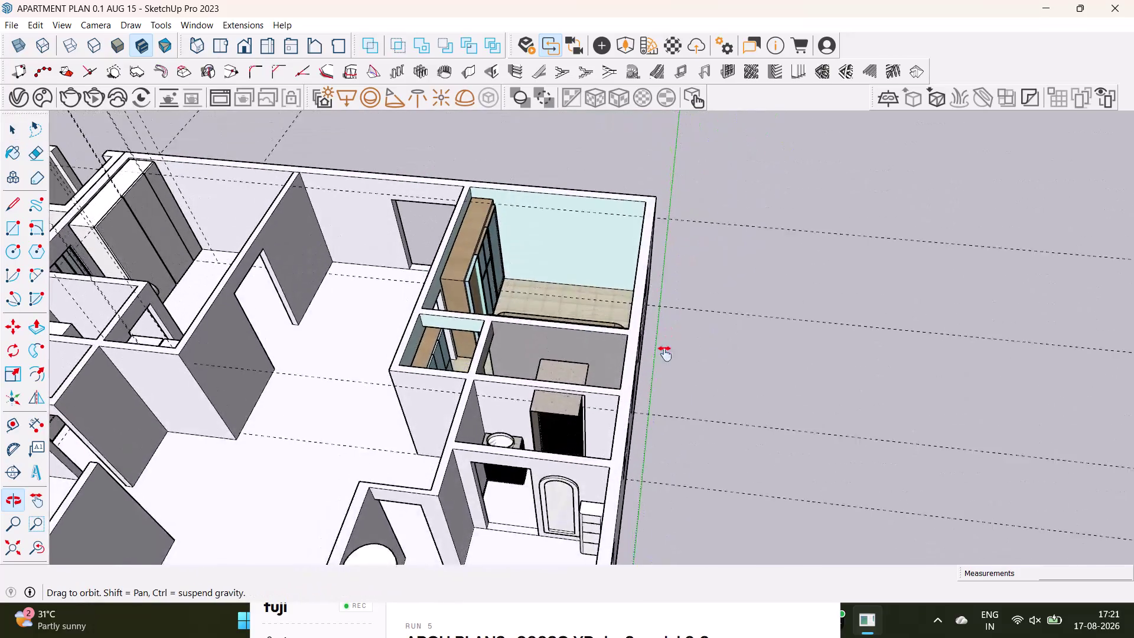
Frame the bedroom's bed and wardrobe from above and start a V-Ray render.
middle_drag(642, 385, 552, 539)
scroll(up, 3)
middle_drag(594, 384, 416, 350)
middle_drag(436, 323, 449, 318)
middle_drag(433, 315, 281, 303)
middle_drag(398, 232, 492, 308)
middle_drag(522, 311, 472, 317)
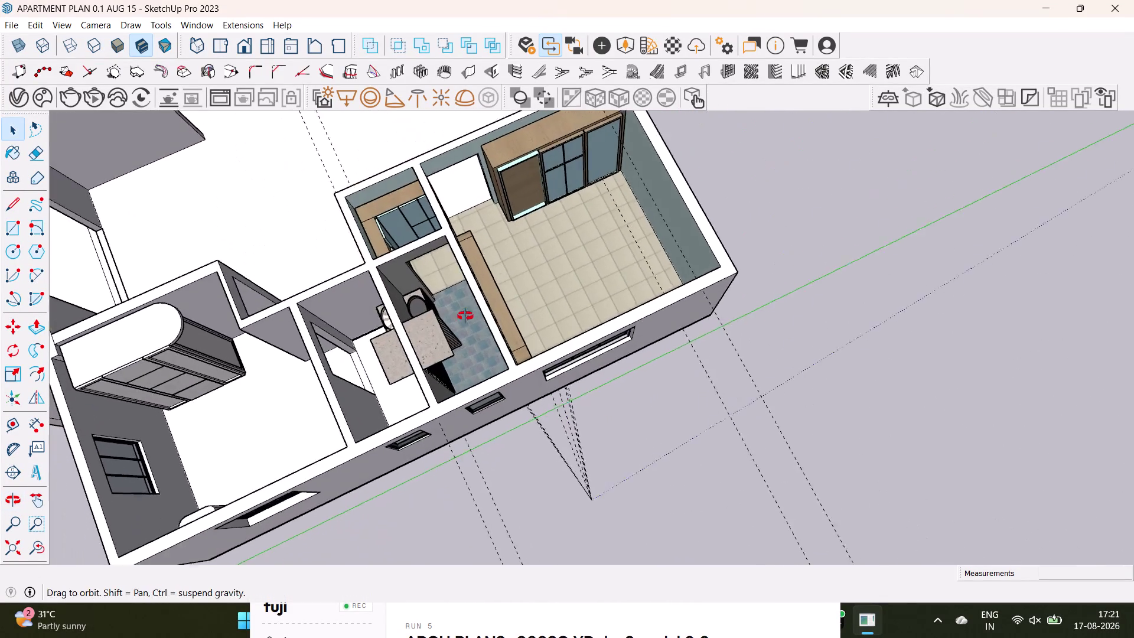
middle_drag(472, 317, 396, 315)
scroll(up, 3)
middle_drag(581, 236, 389, 166)
middle_drag(634, 265, 506, 315)
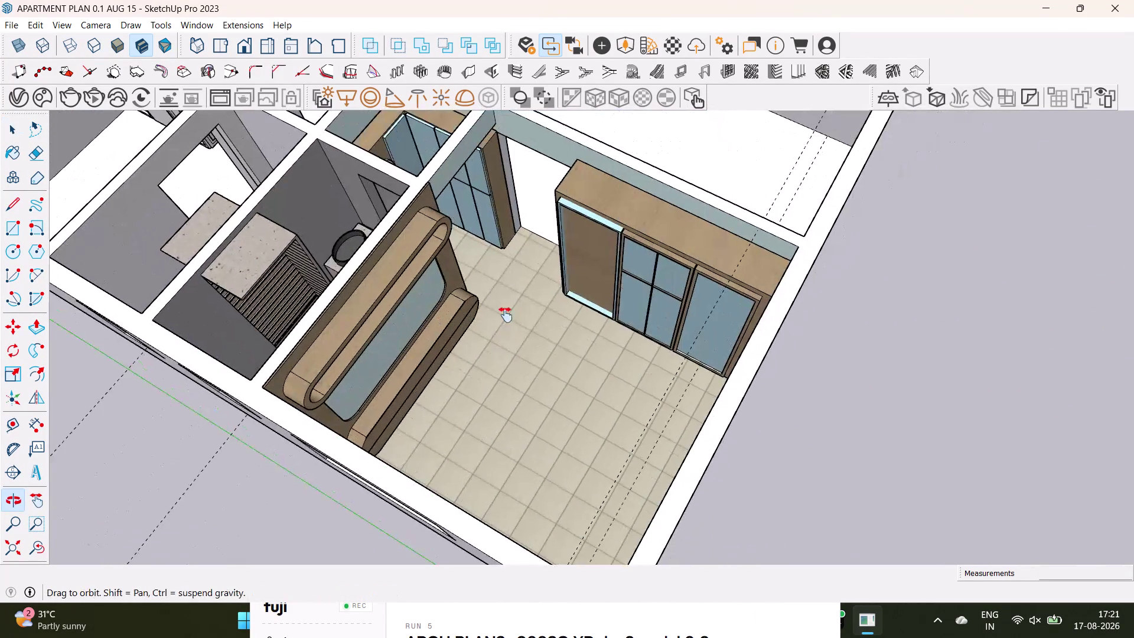
middle_drag(506, 315, 503, 316)
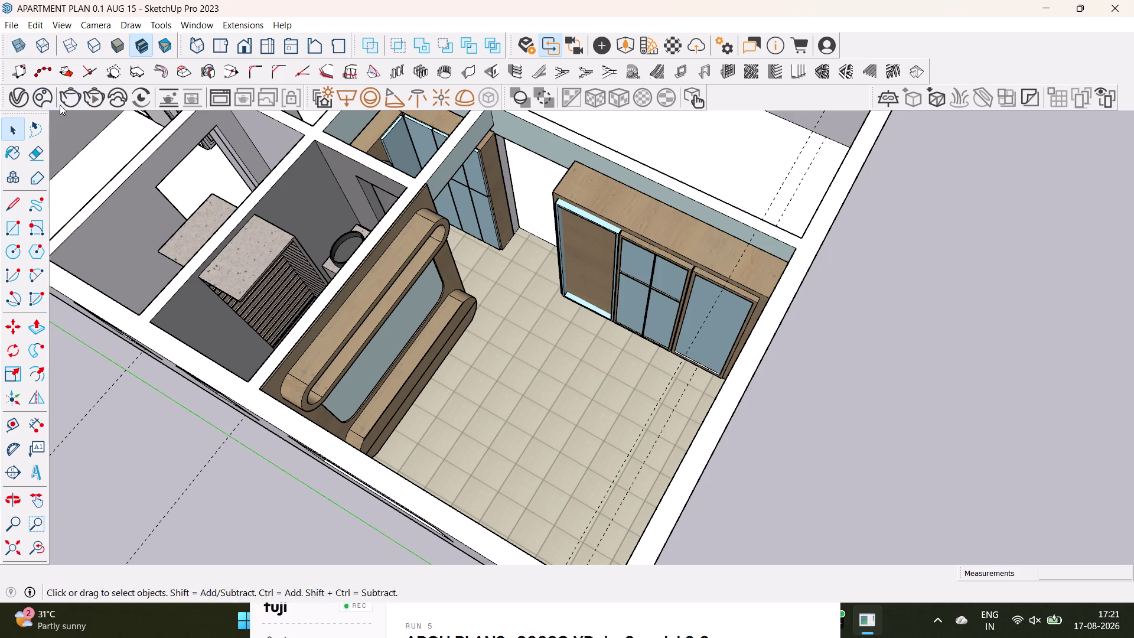
click(97, 103)
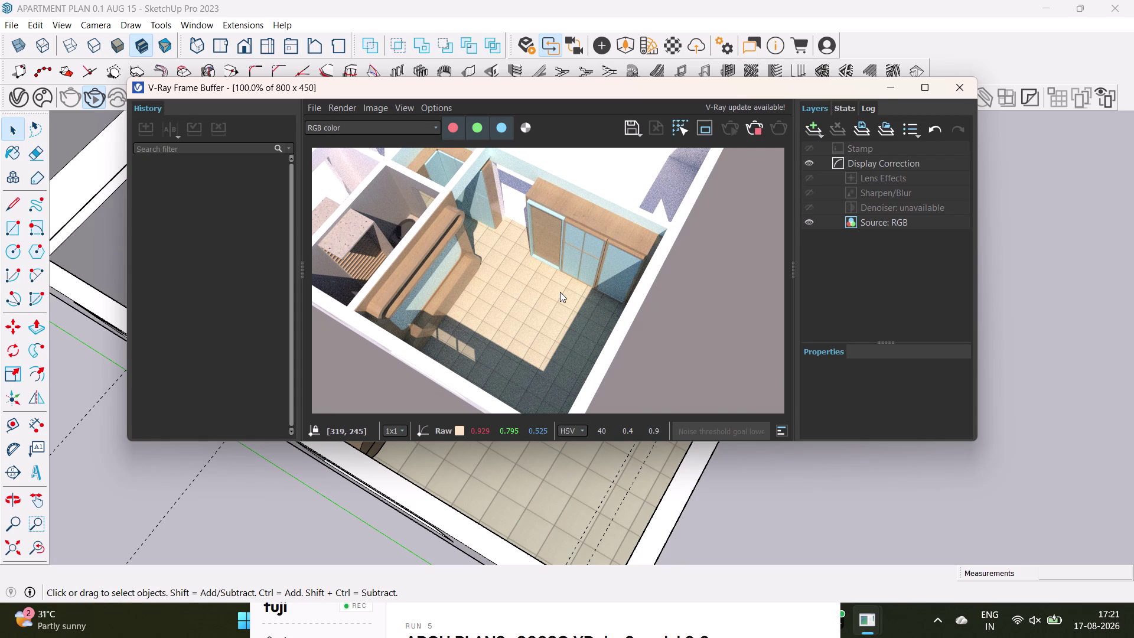
Close the V-Ray Frame Buffer and return to orbiting the model.
click(952, 90)
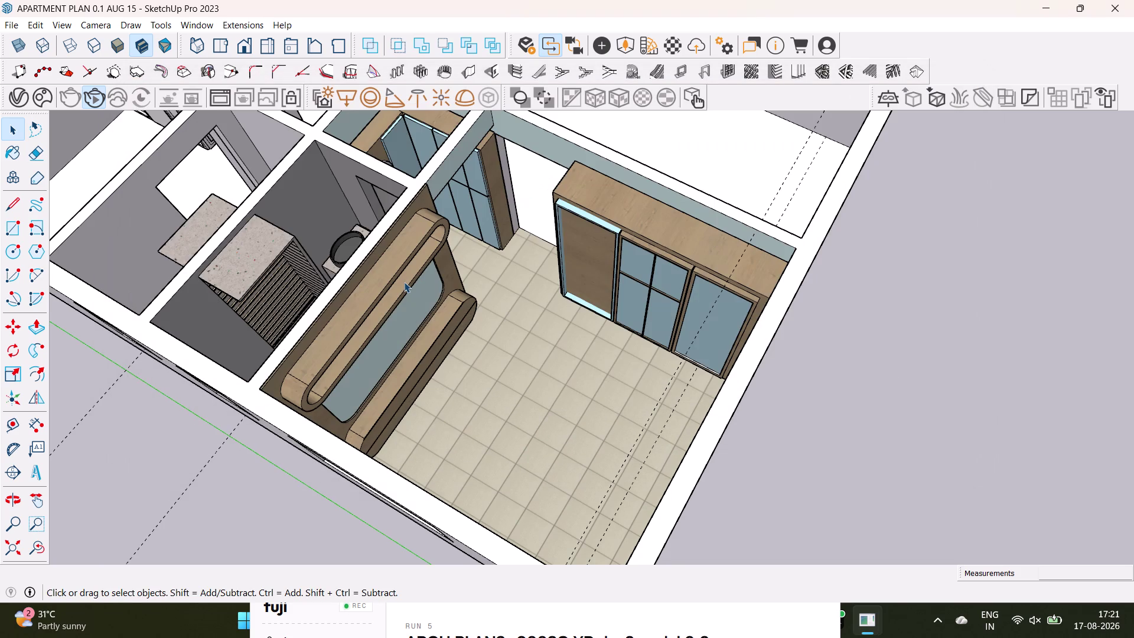
key(space)
click(96, 95)
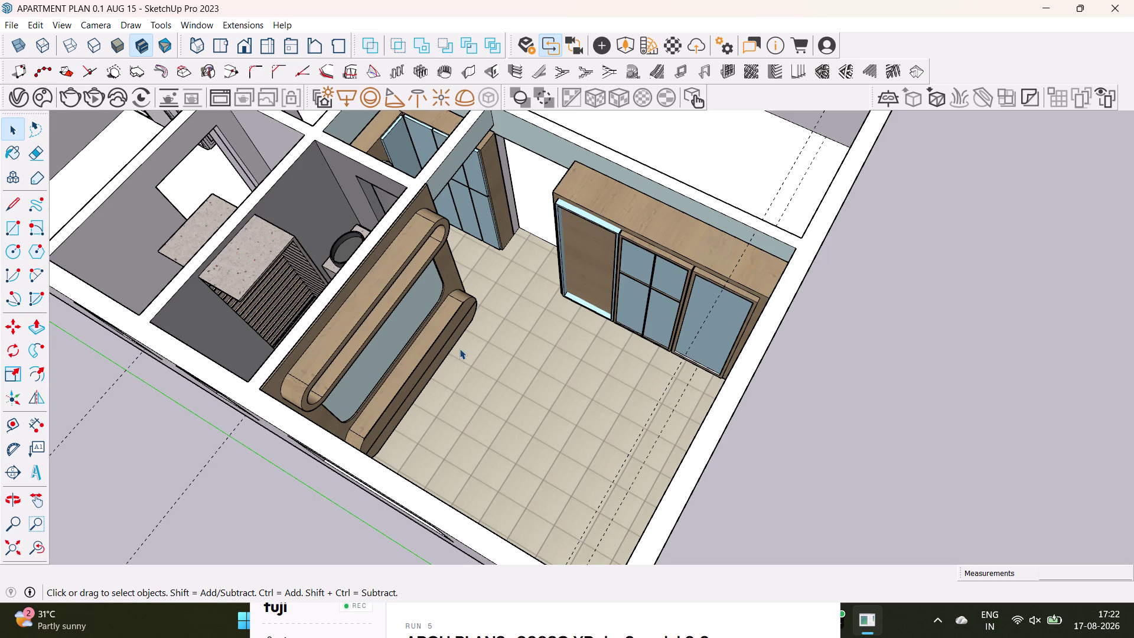
scroll(down, 3)
key(space)
click(953, 379)
Orbit over to the bathroom vanity and its sink counter.
middle_drag(760, 350, 562, 312)
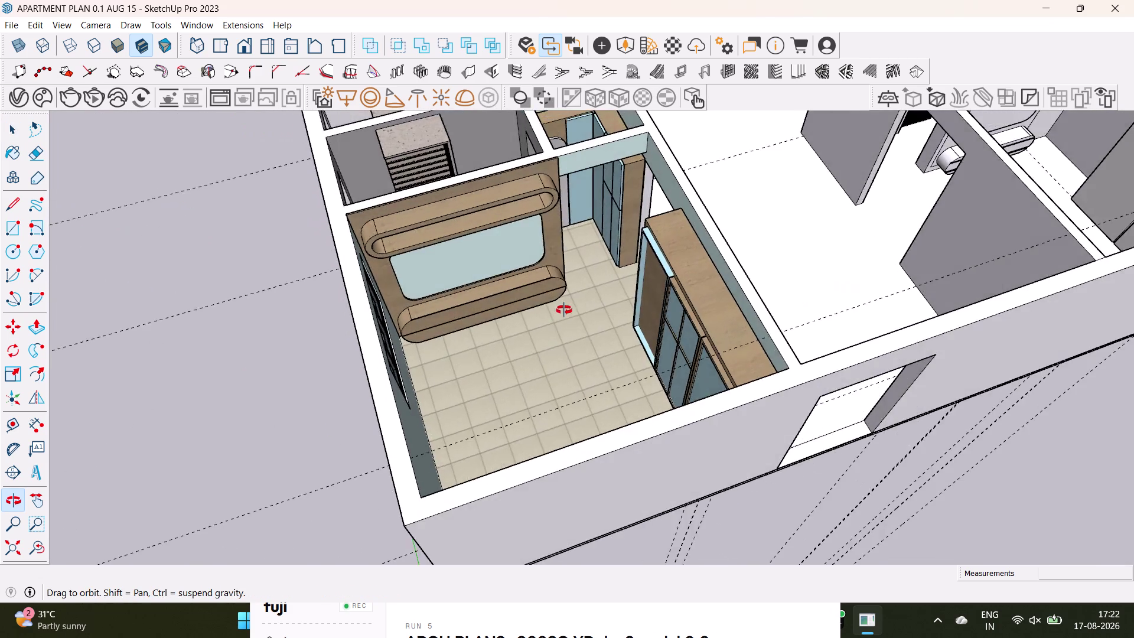
middle_drag(562, 312, 729, 398)
scroll(up, 3)
scroll(down, 3)
scroll(up, 3)
middle_drag(716, 319, 737, 443)
scroll(up, 3)
middle_drag(532, 256, 619, 481)
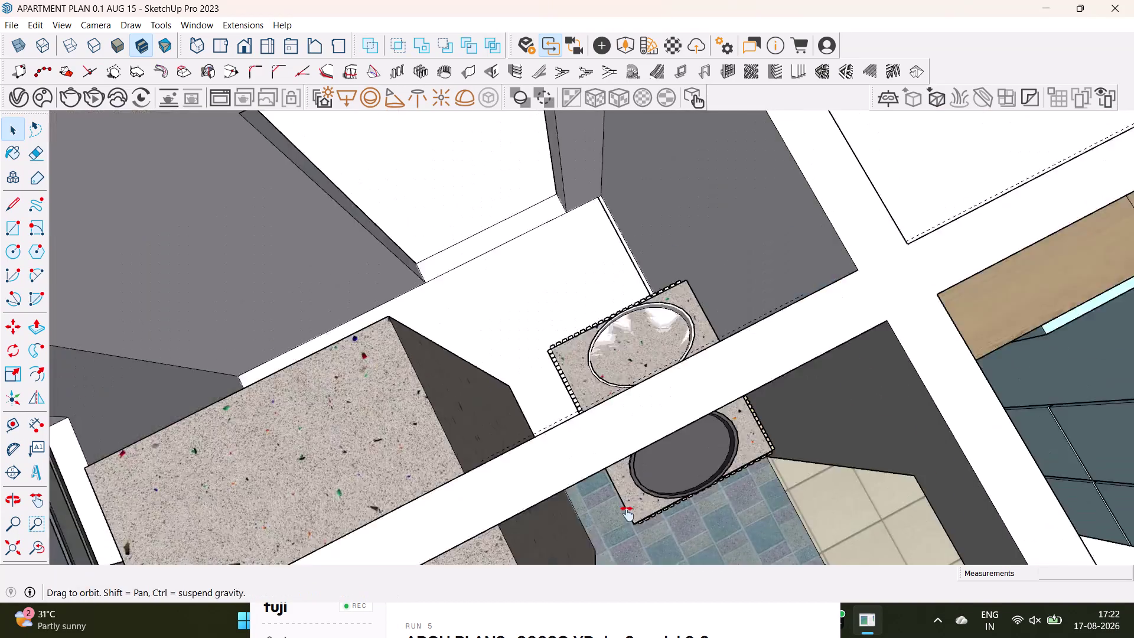
middle_drag(619, 481, 636, 543)
scroll(down, 3)
middle_drag(593, 438, 804, 428)
scroll(up, 3)
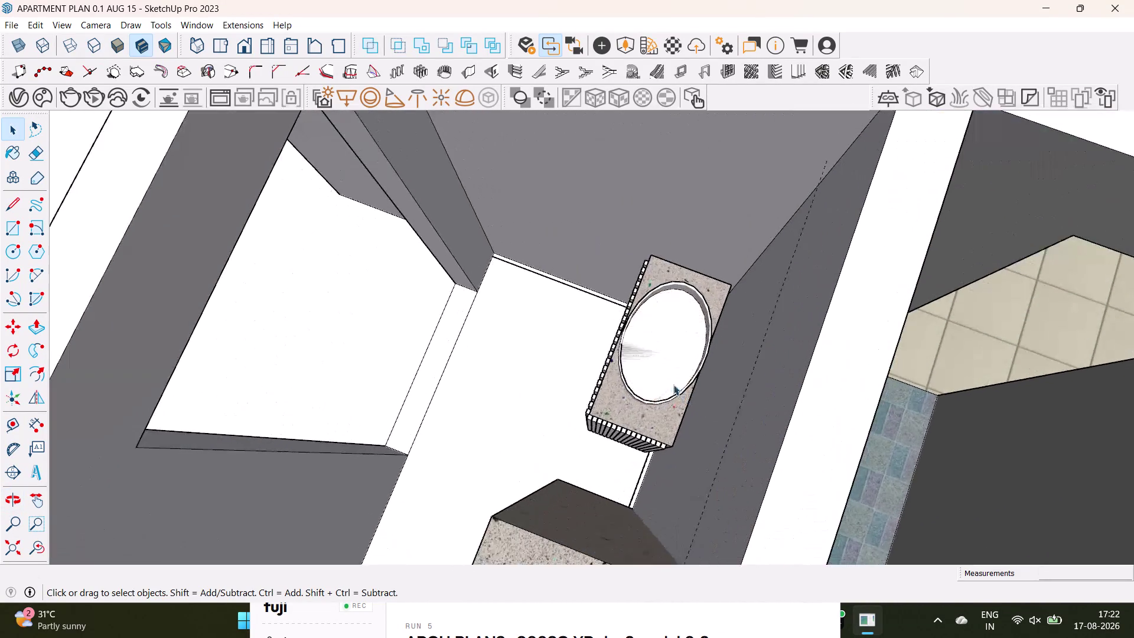
scroll(up, 3)
Inspect the basin's slatted base from above, then open the Materials tray.
middle_drag(662, 378, 918, 291)
scroll(up, 3)
middle_drag(643, 372, 818, 359)
scroll(down, 3)
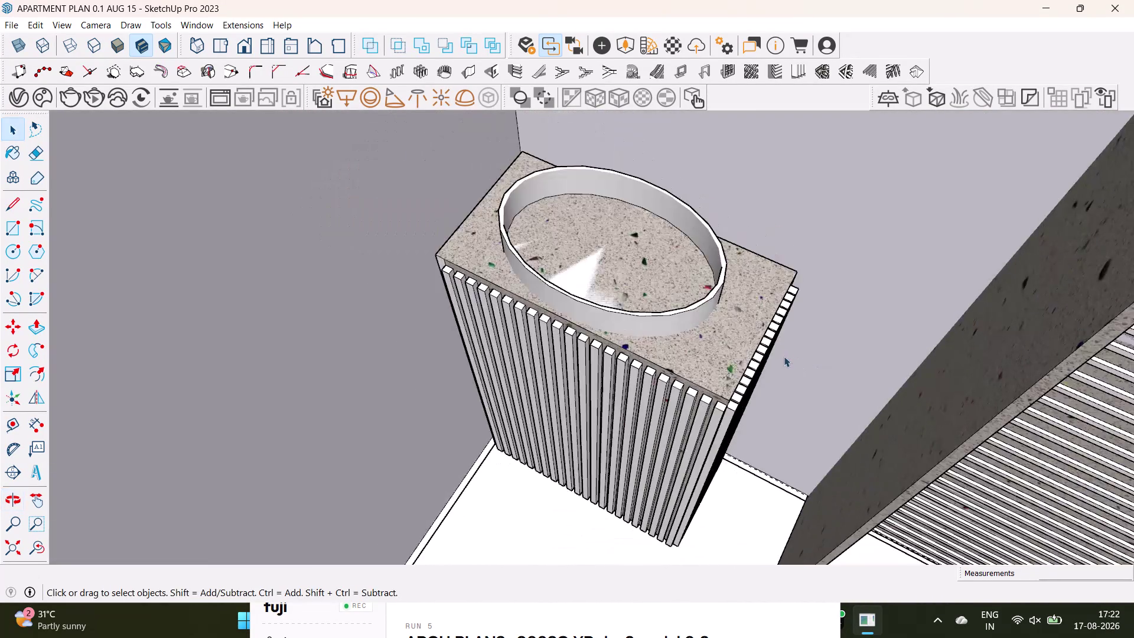
scroll(down, 3)
middle_drag(779, 315, 415, 440)
middle_drag(415, 441, 442, 507)
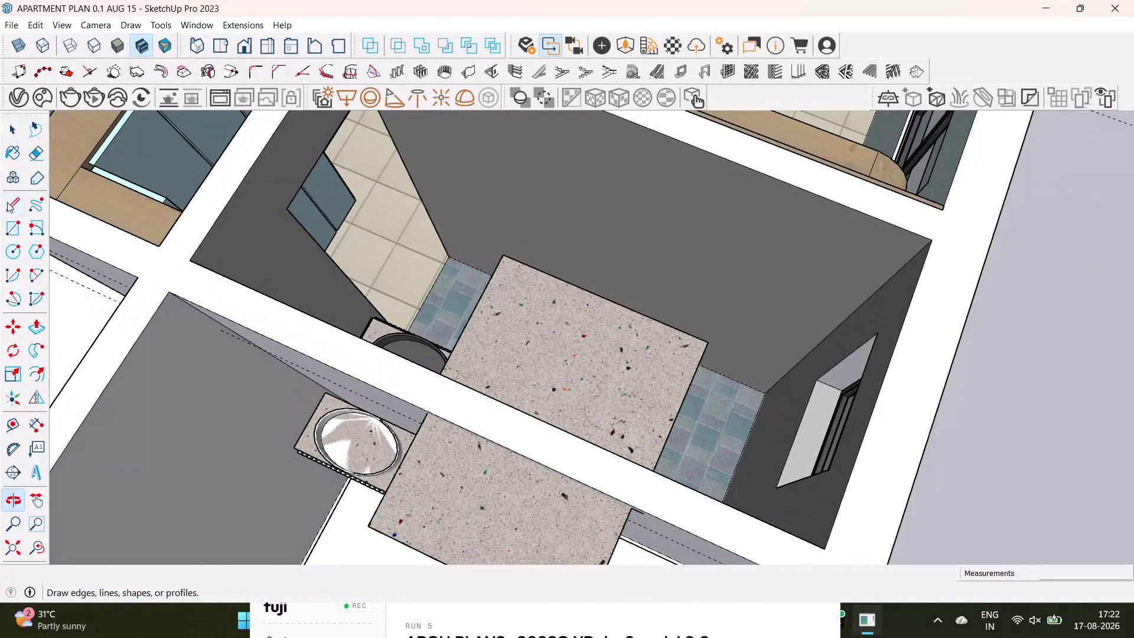
click(8, 150)
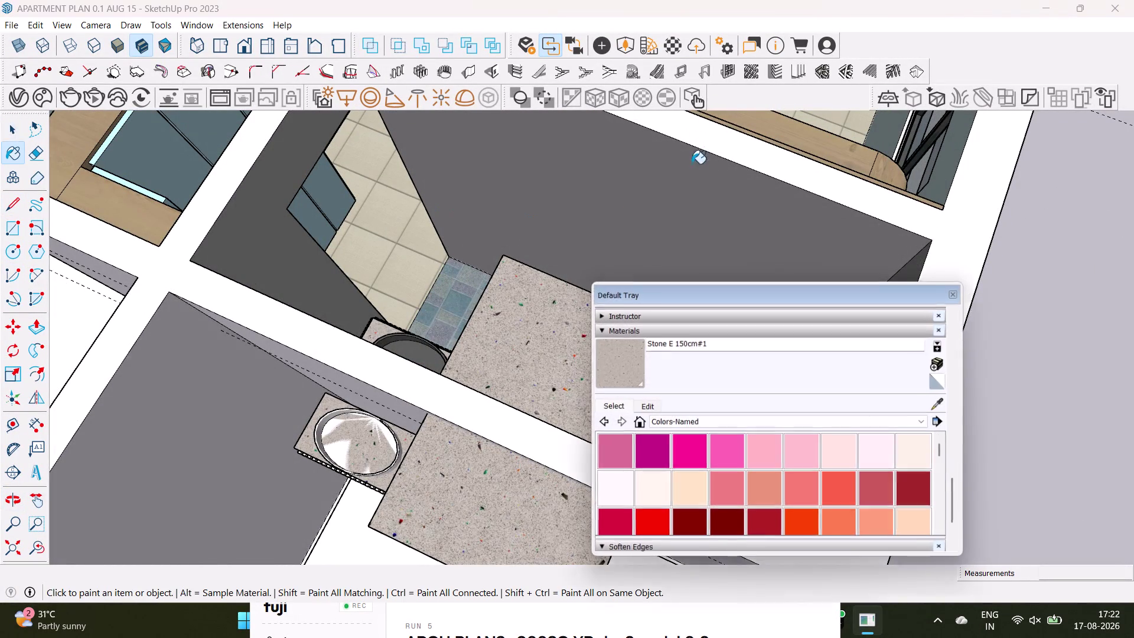
Sample a cabinet-face material with the Eyedropper, then move toward the slats.
click(938, 403)
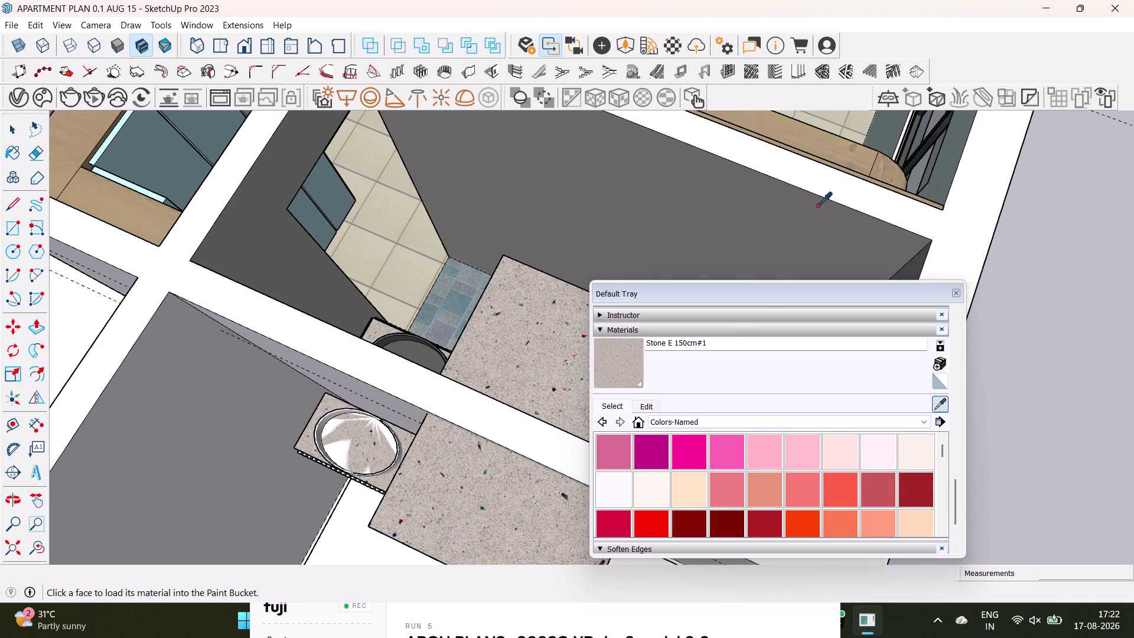
middle_drag(817, 205, 671, 302)
scroll(up, 3)
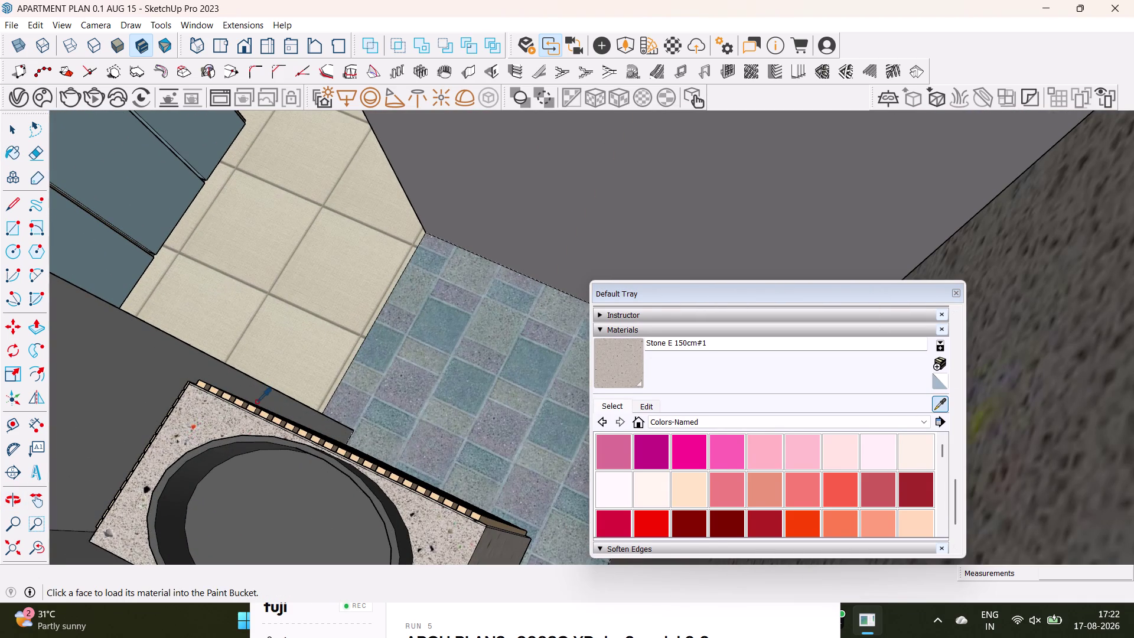
click(265, 411)
middle_drag(397, 422, 138, 444)
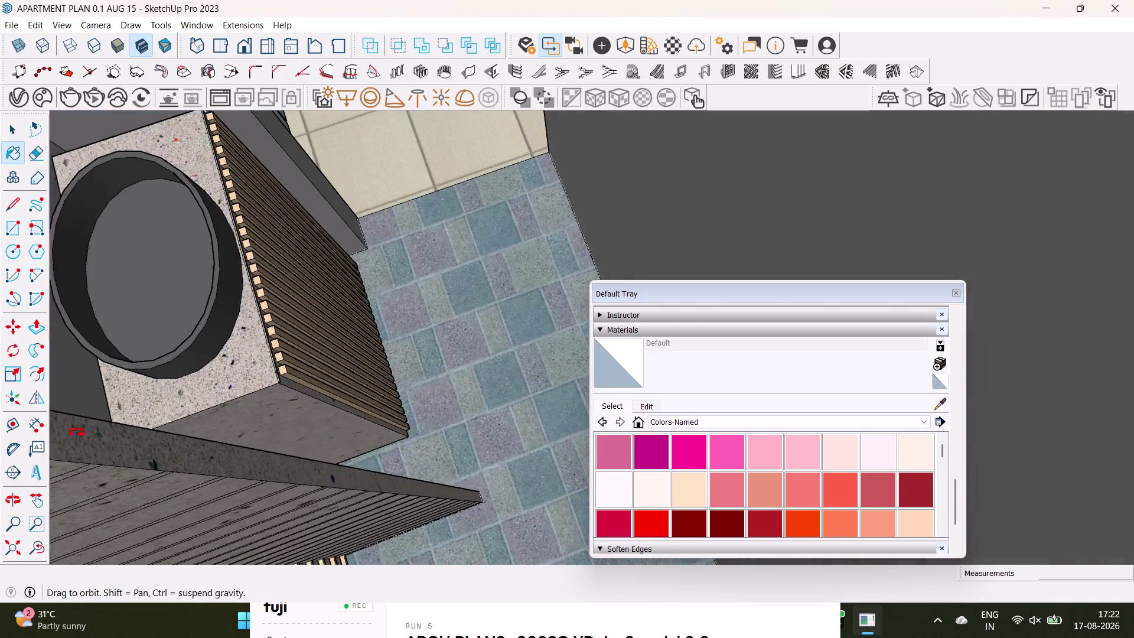
middle_drag(138, 444, 55, 428)
scroll(up, 3)
key(space)
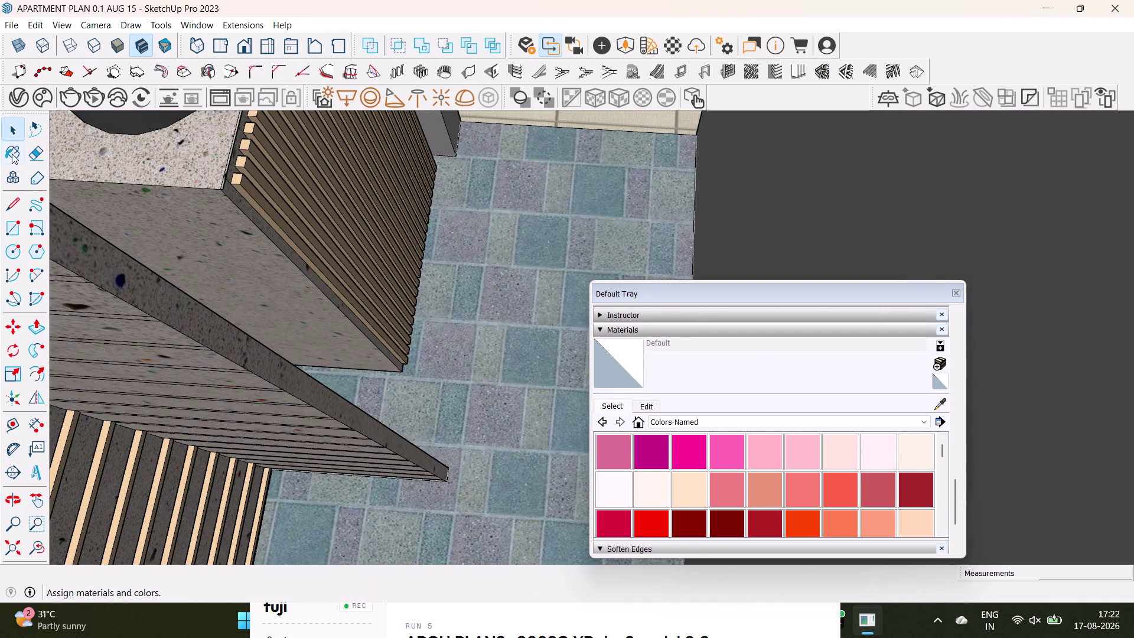
click(12, 154)
Load the 0035_Tan material by sampling a slat.
click(937, 406)
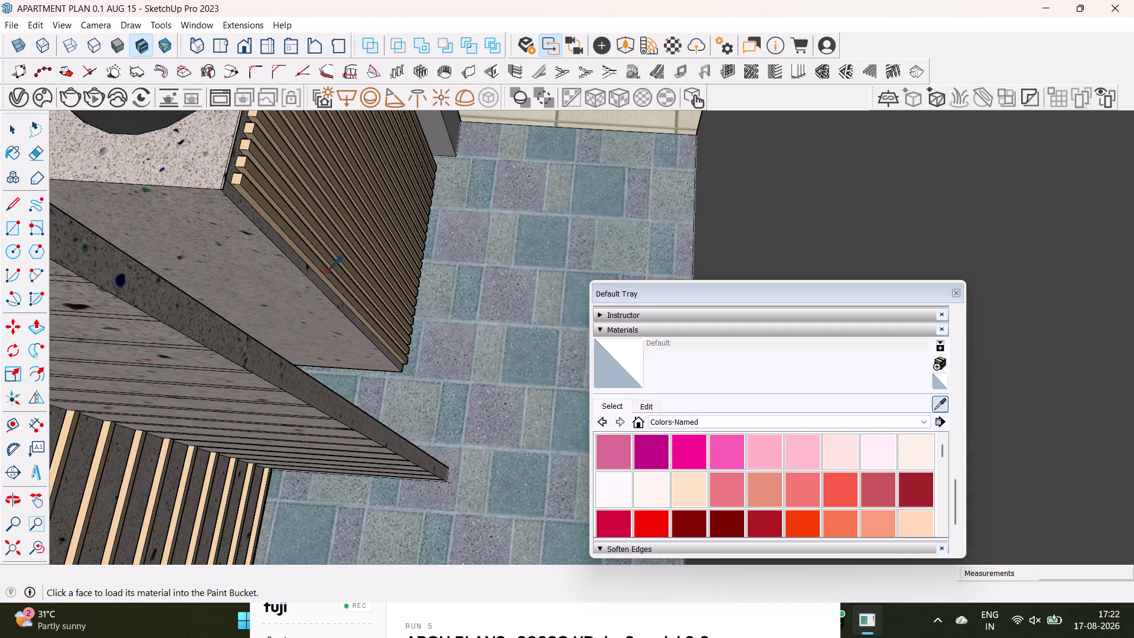
click(327, 270)
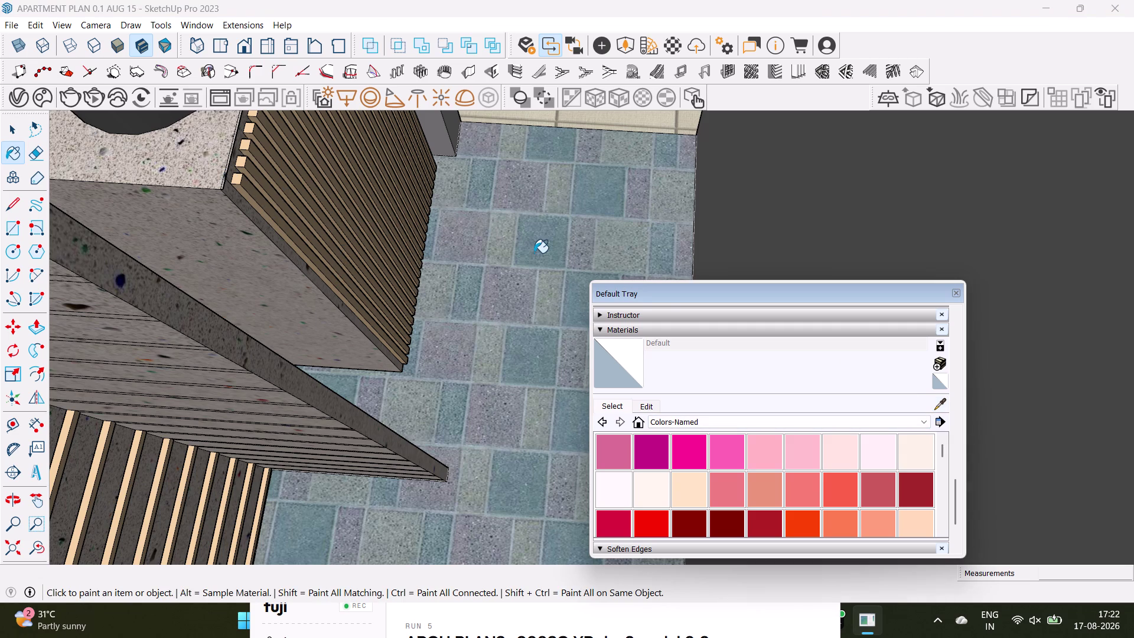
click(936, 403)
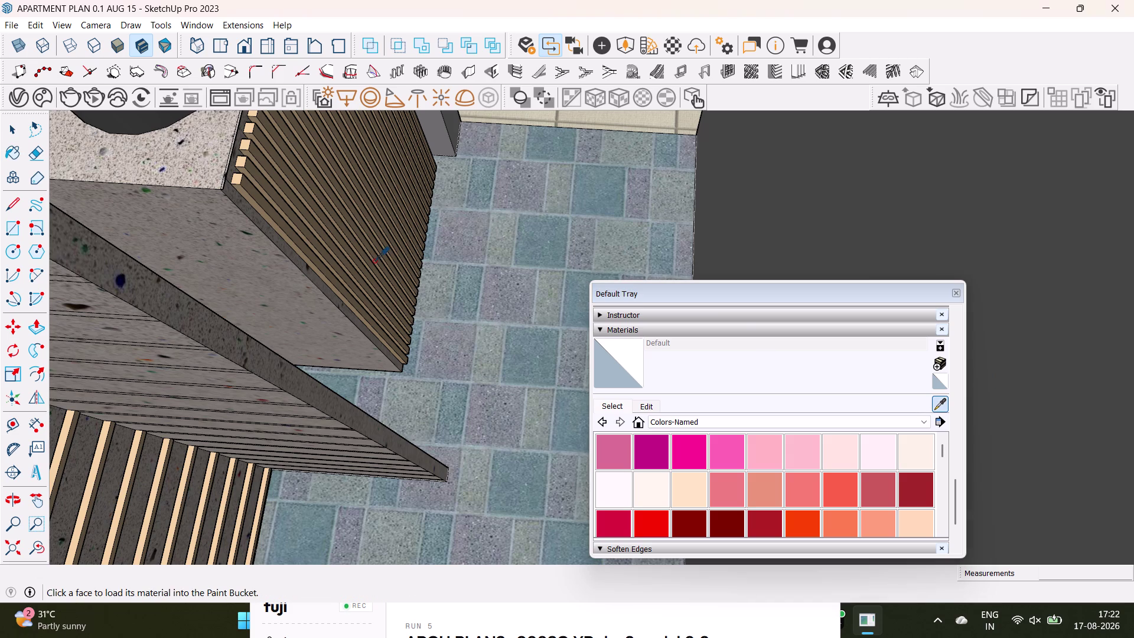
click(374, 261)
scroll(down, 3)
Orbit up and around the tall slatted bathroom cabinet.
middle_drag(299, 348, 521, 258)
middle_drag(434, 326, 852, 267)
middle_drag(663, 334, 454, 198)
middle_drag(476, 295, 286, 158)
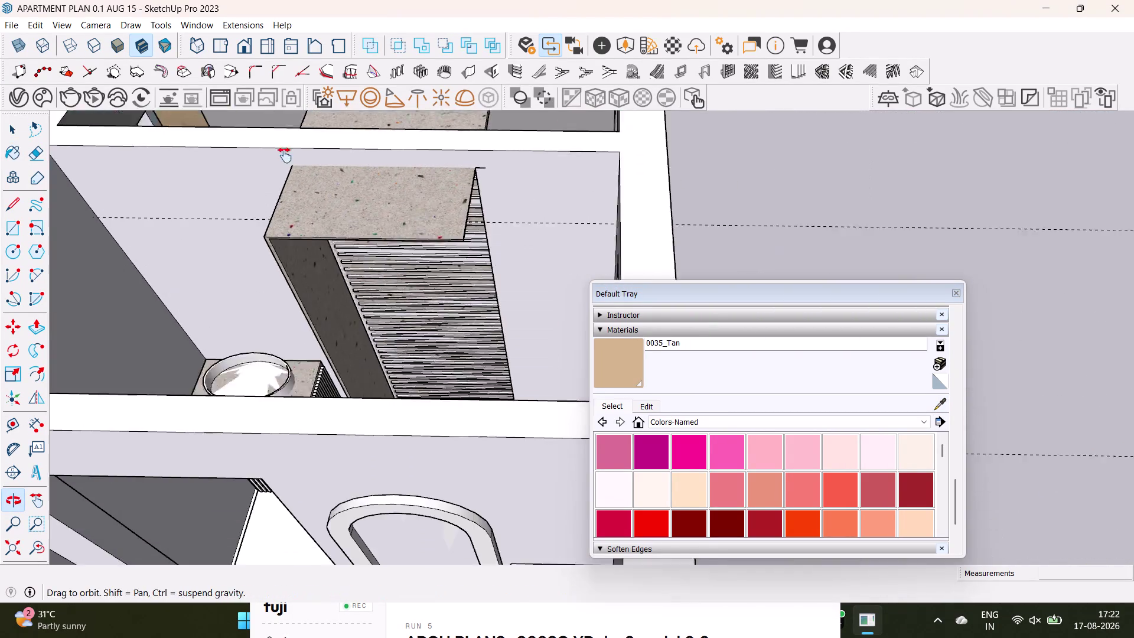
middle_drag(286, 158, 285, 154)
scroll(up, 3)
middle_drag(352, 229, 243, 311)
scroll(up, 3)
middle_drag(318, 305, 186, 274)
scroll(up, 3)
Bring the cabinet's horizontal slats into a face-on view.
middle_drag(243, 264, 235, 349)
middle_drag(255, 368, 198, 159)
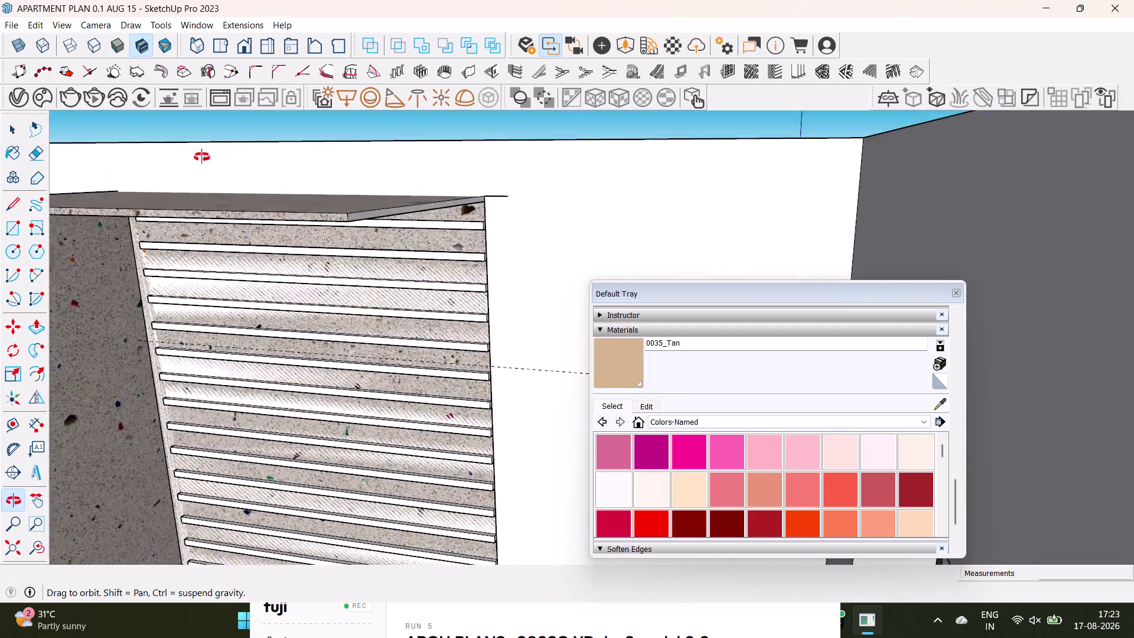
middle_drag(199, 159, 210, 152)
middle_drag(256, 234, 264, 381)
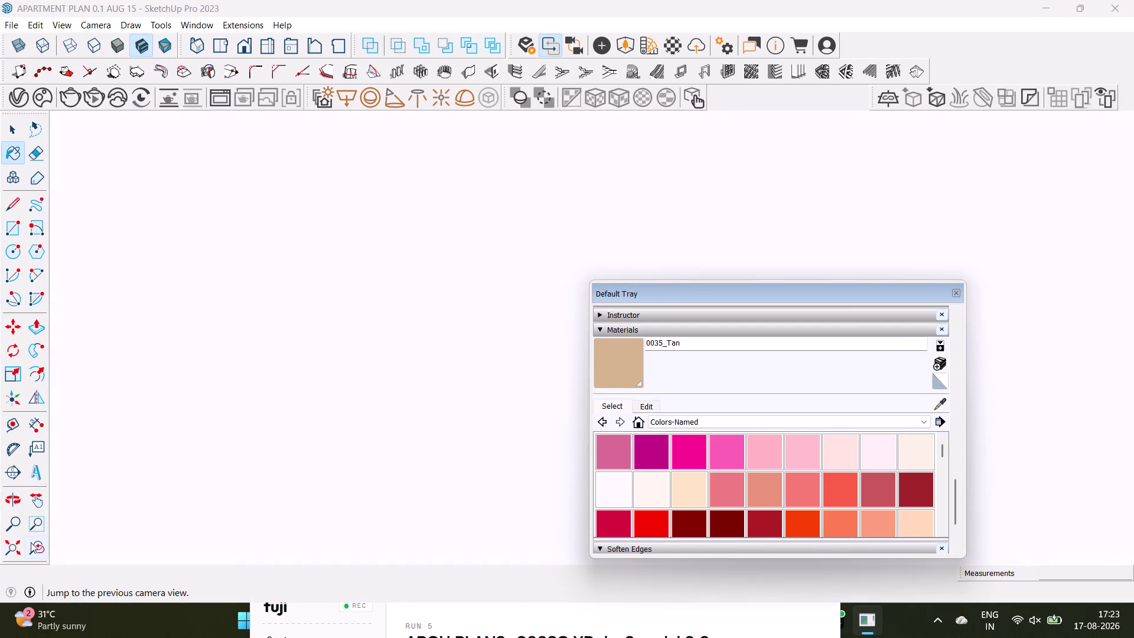
click(31, 542)
scroll(up, 3)
middle_drag(423, 322, 422, 440)
middle_drag(426, 440, 289, 275)
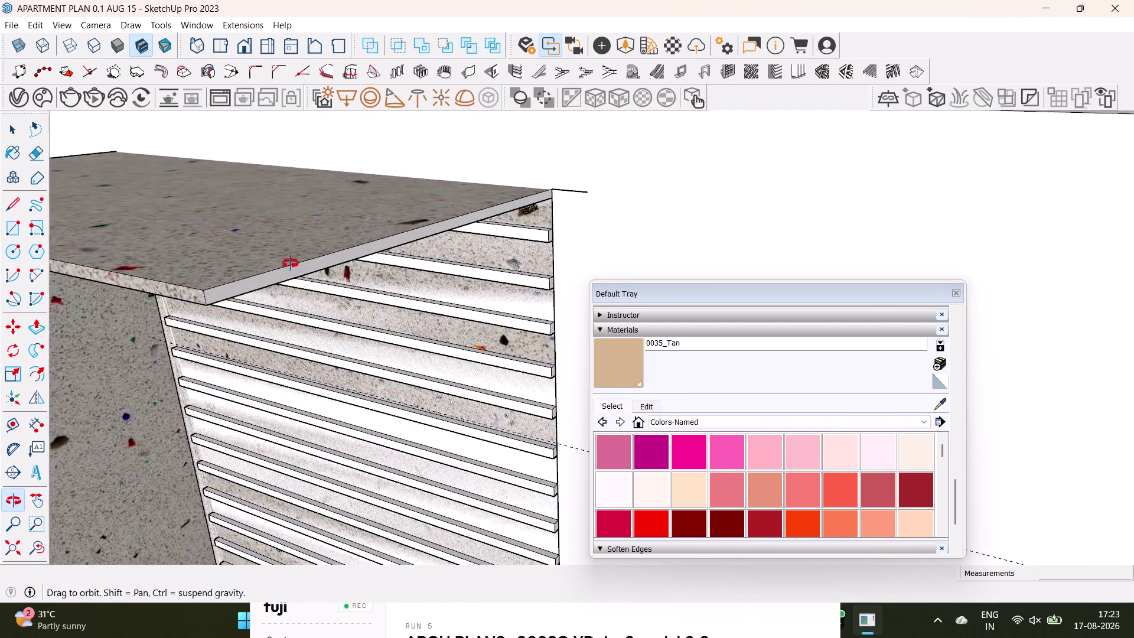
middle_drag(288, 275, 304, 211)
Select all the horizontal slats and paint them 0035_Tan.
key(space)
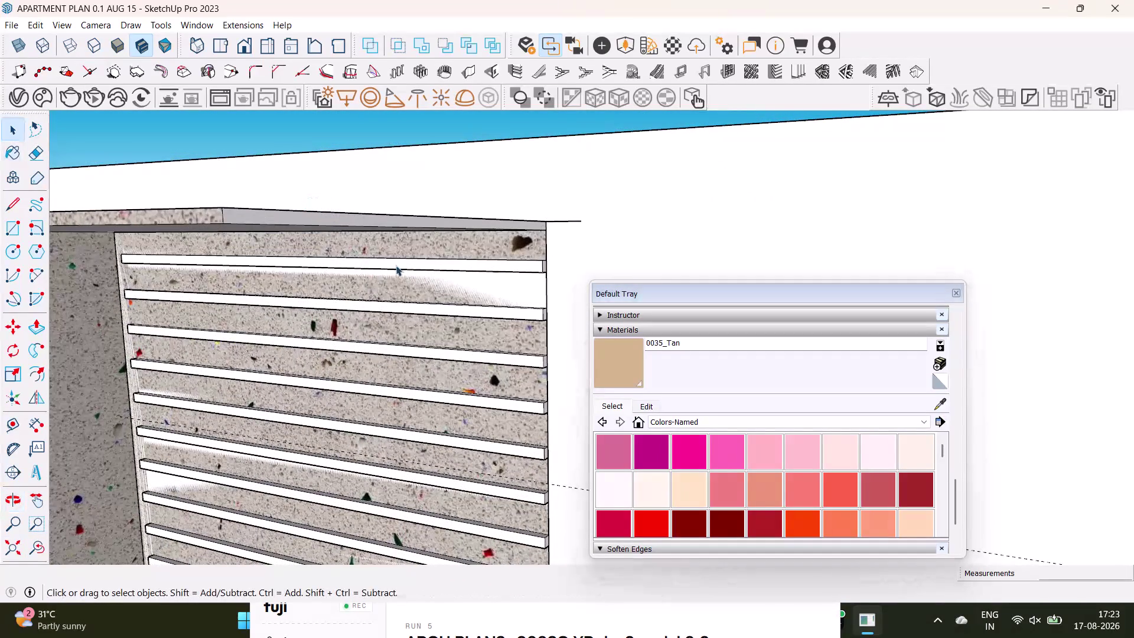
triple_click(396, 264)
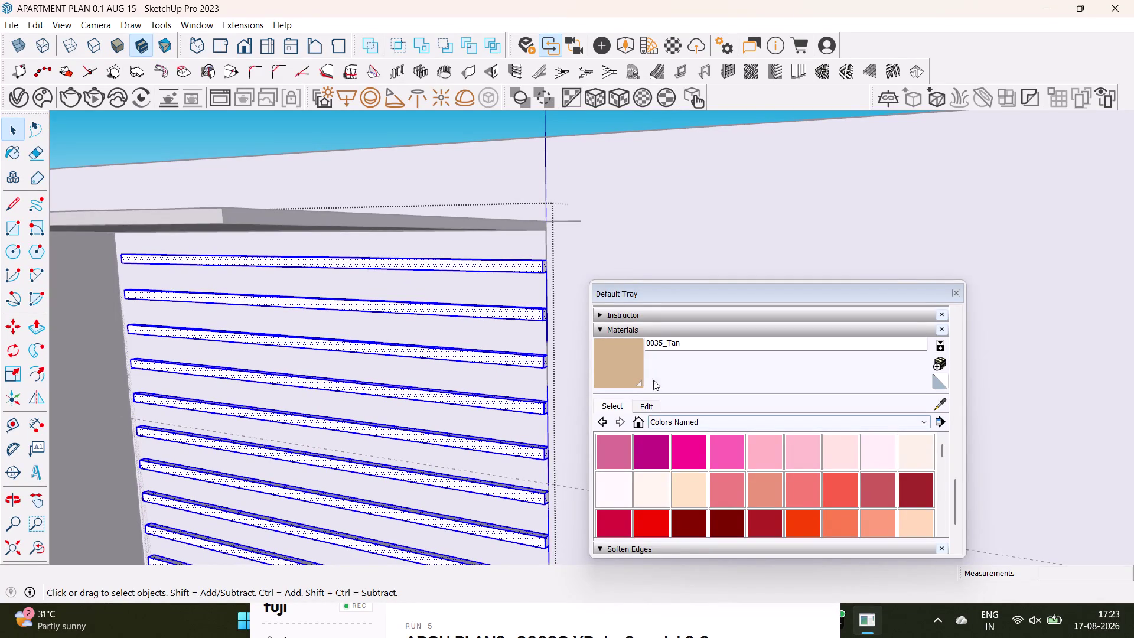
click(639, 371)
click(531, 270)
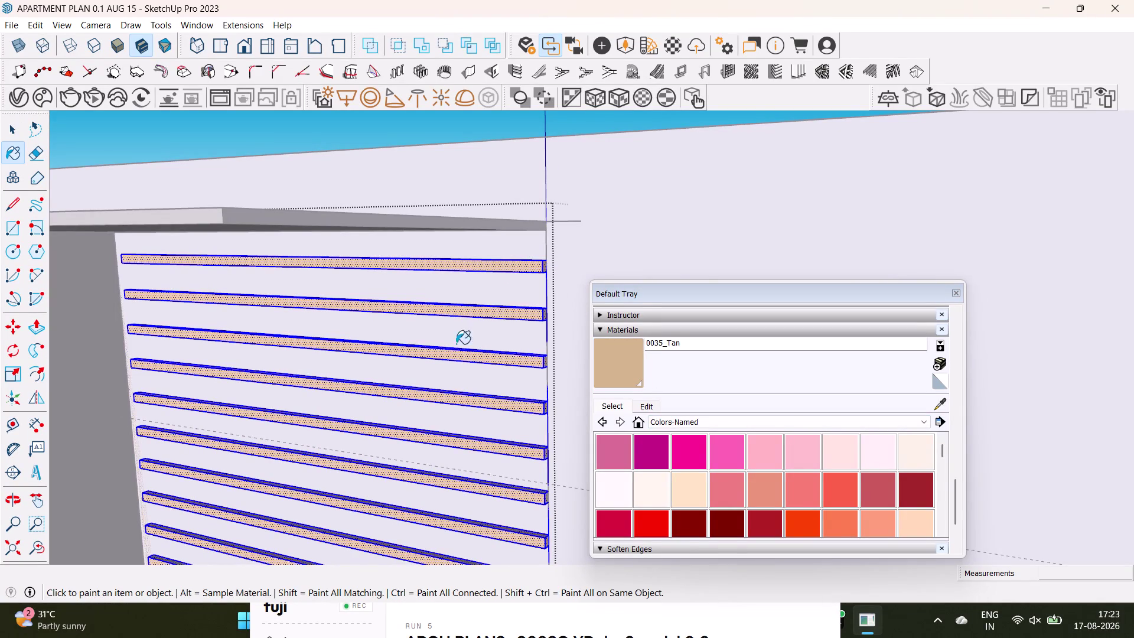
scroll(down, 3)
click(5, 544)
middle_drag(329, 403, 343, 596)
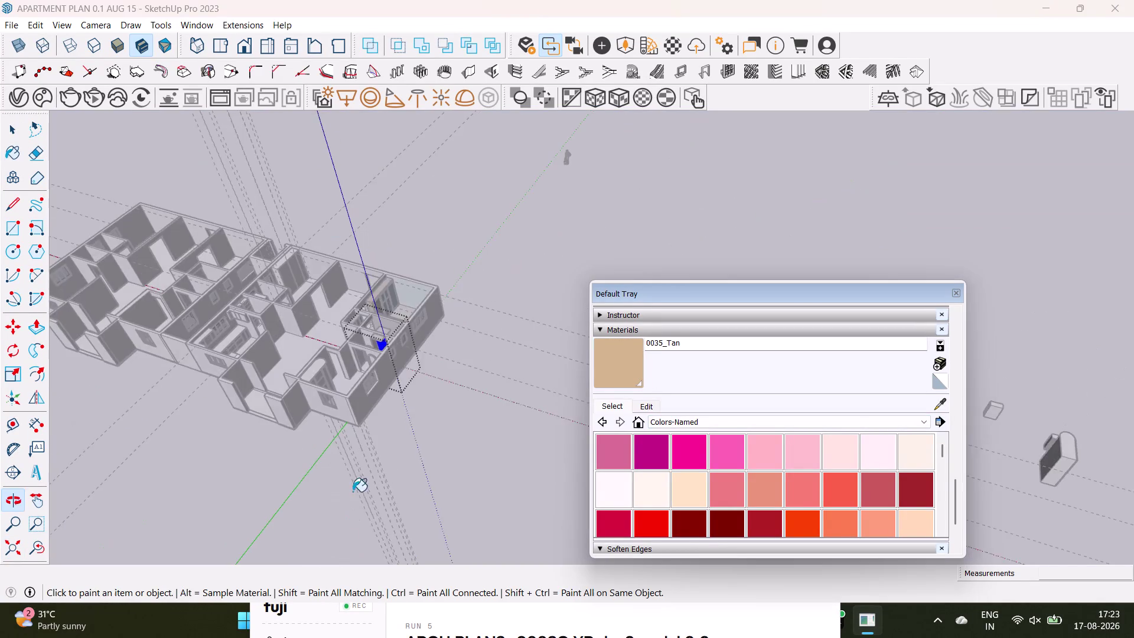
scroll(up, 3)
key(space)
Zoom and orbit in on the bathroom basin vanity and select it.
click(580, 198)
scroll(up, 3)
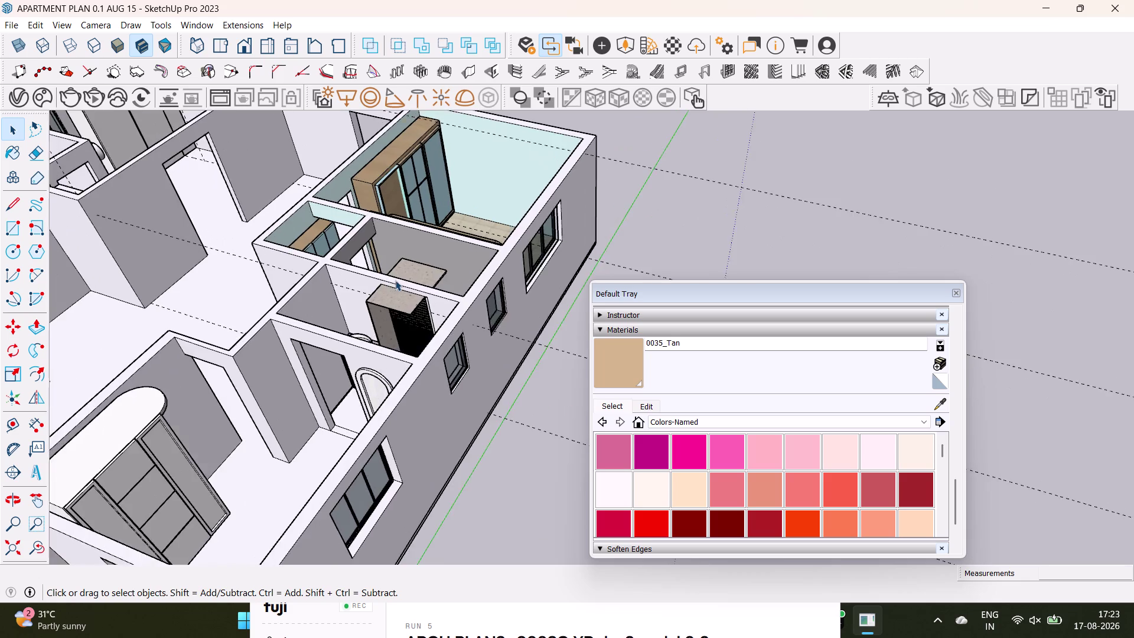
scroll(up, 3)
middle_drag(365, 393, 370, 273)
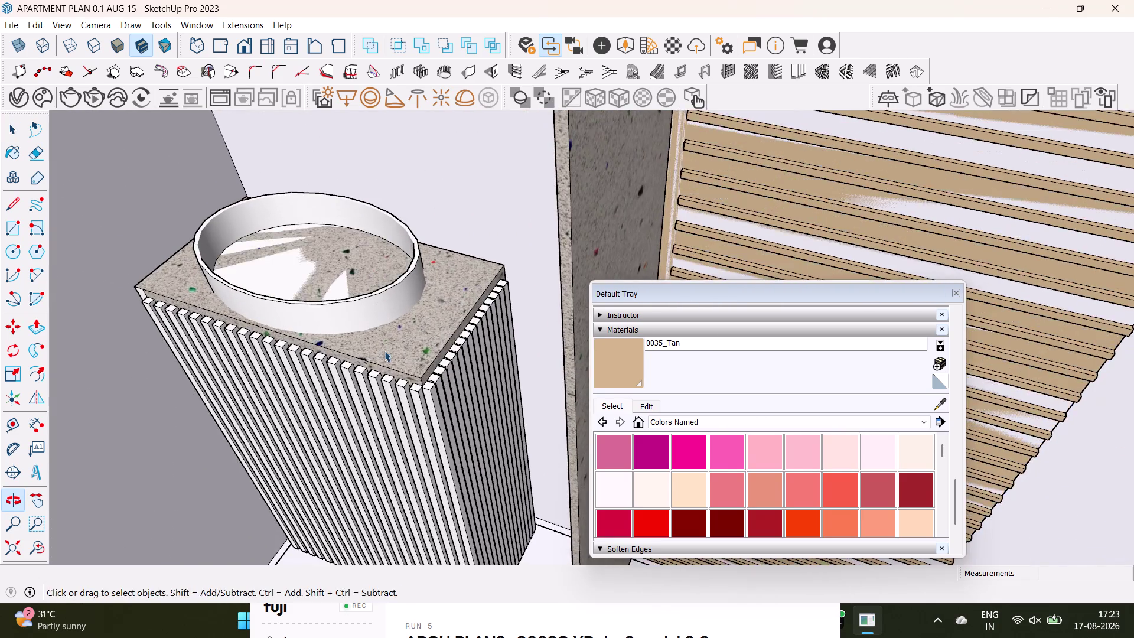
scroll(up, 3)
middle_drag(398, 372, 492, 299)
scroll(up, 3)
triple_click(145, 217)
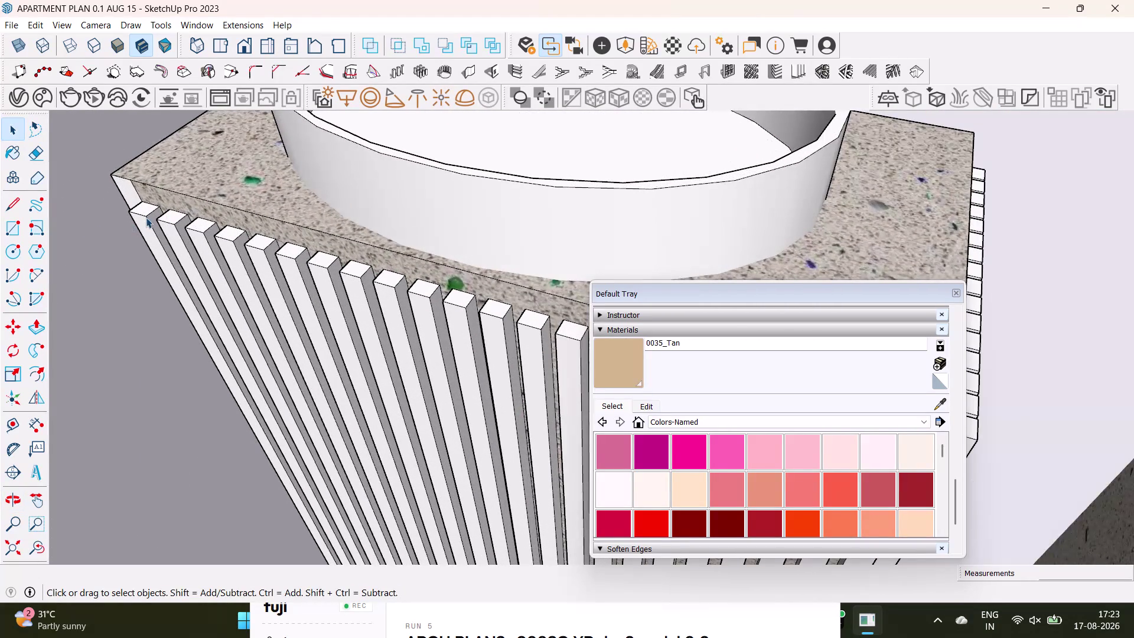
triple_click(146, 218)
double_click(146, 219)
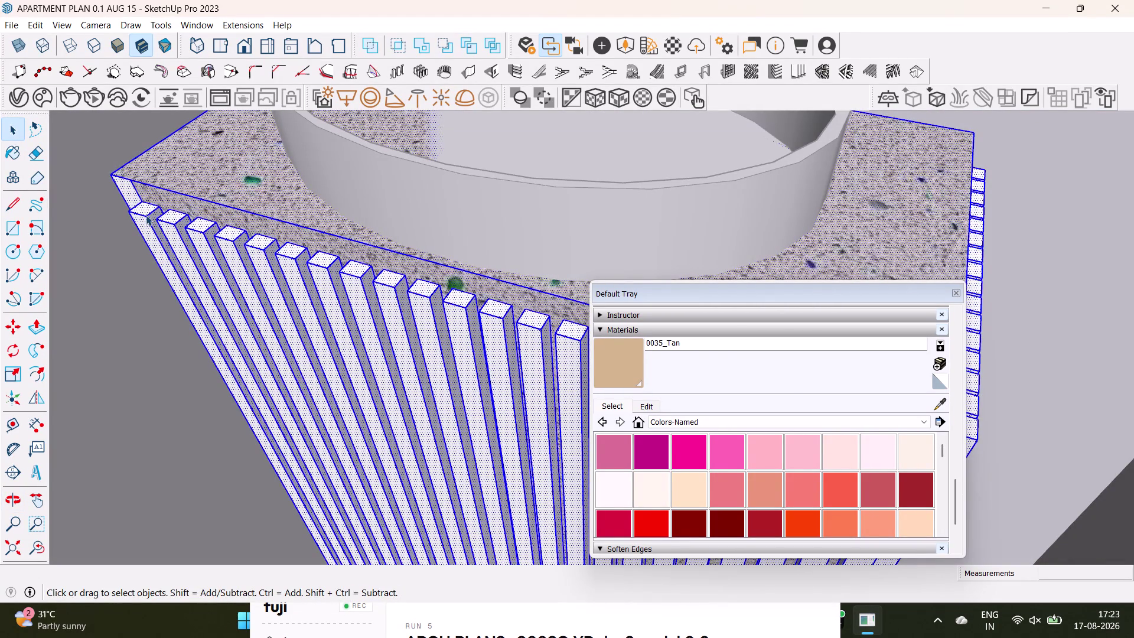
Select the first three white slats of the vanity base.
click(158, 202)
double_click(144, 215)
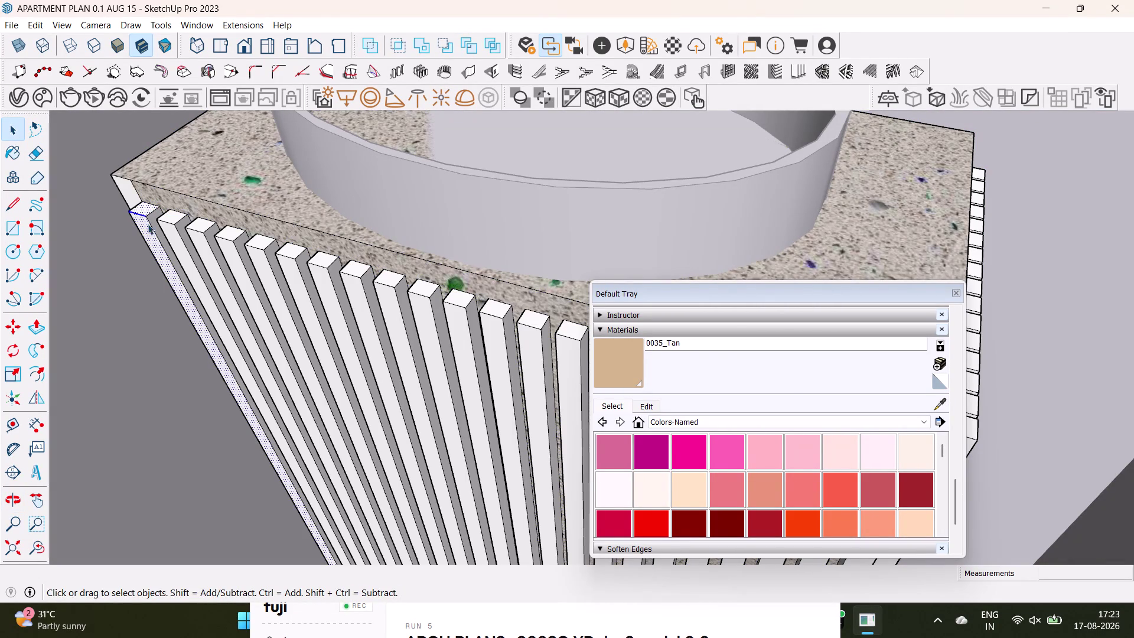
double_click(154, 225)
double_click(166, 215)
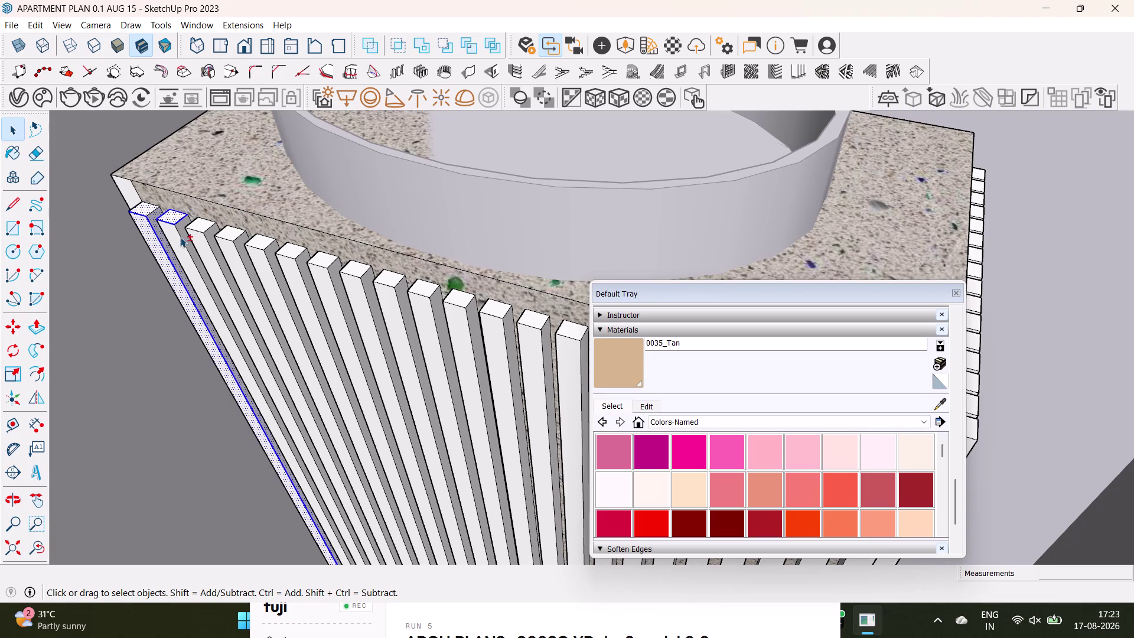
double_click(175, 235)
double_click(197, 226)
double_click(203, 243)
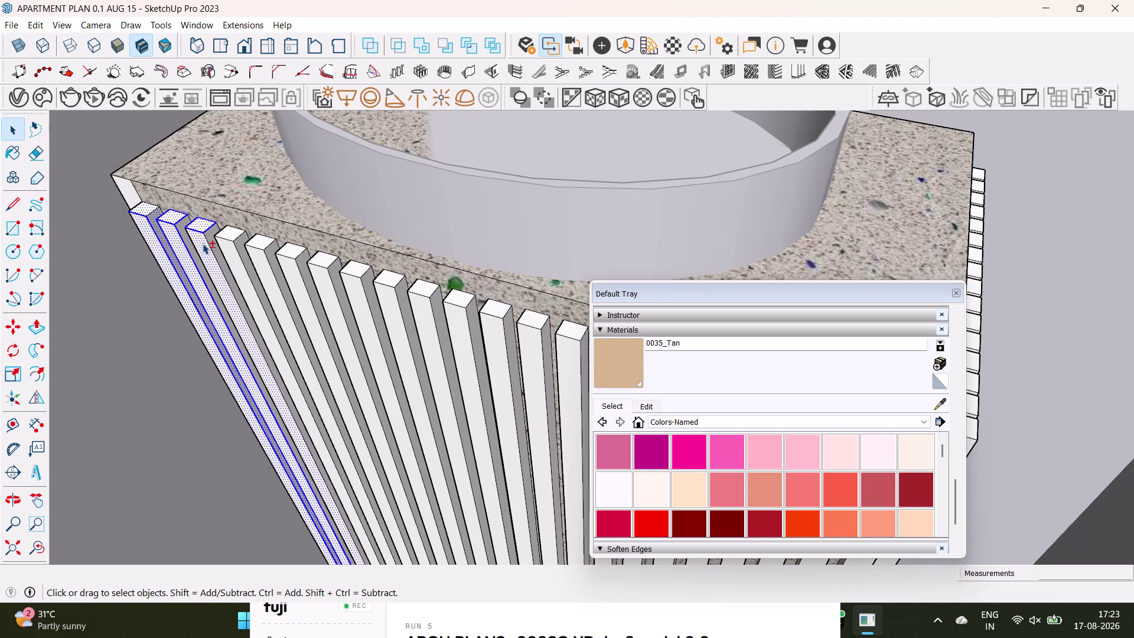
scroll(up, 3)
Add the fourth through seventh slats to the selection.
click(173, 222)
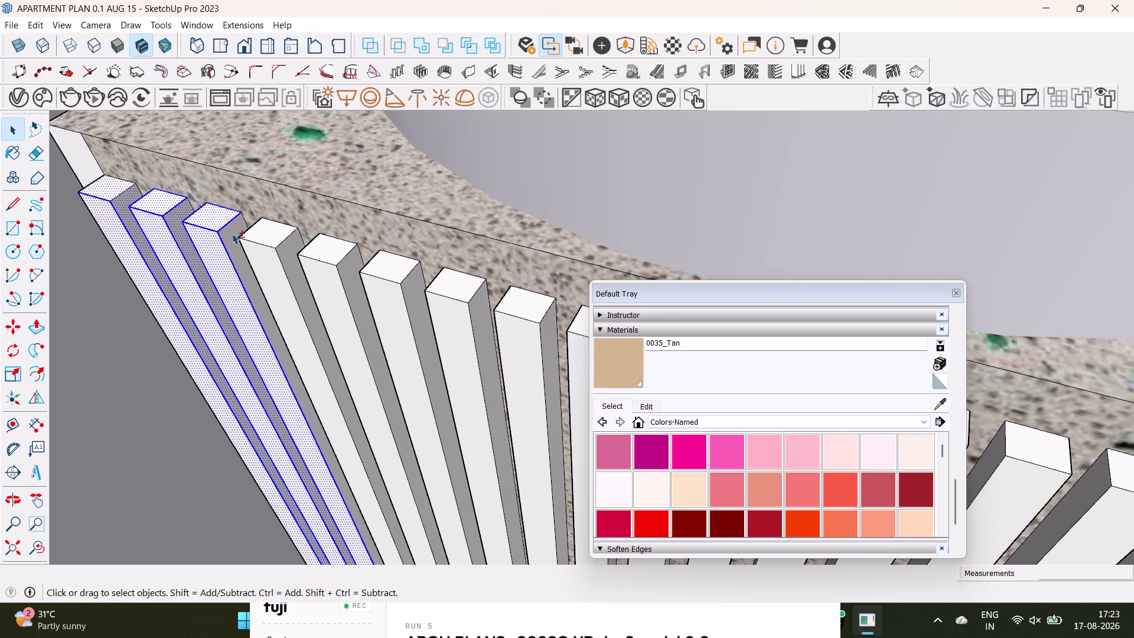
click(232, 233)
click(256, 238)
click(260, 251)
click(284, 255)
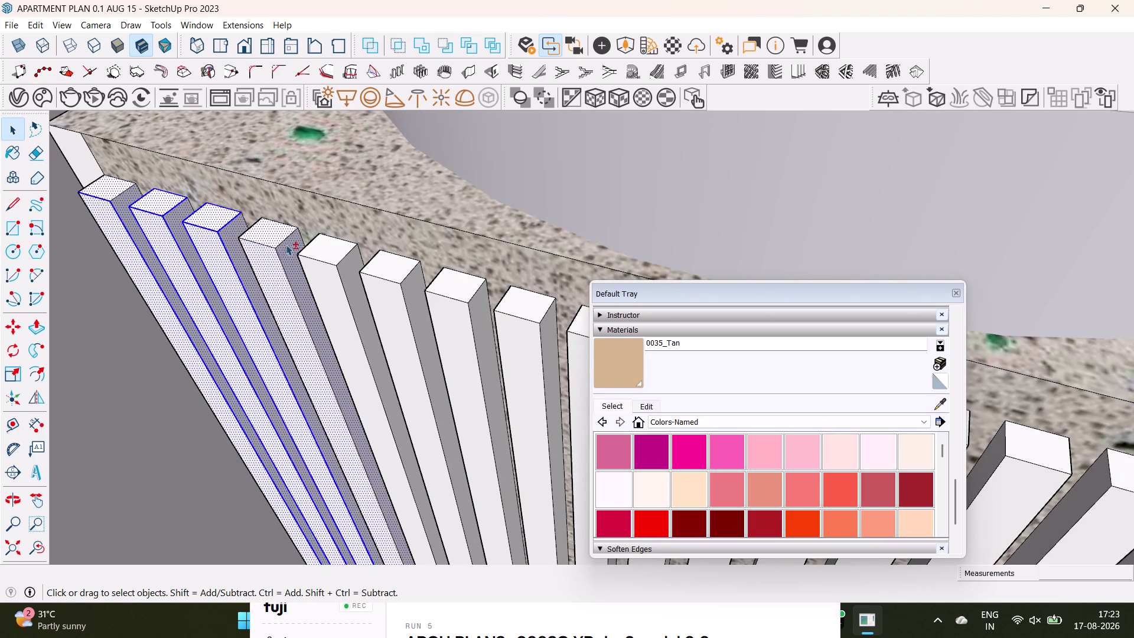
click(342, 245)
click(332, 284)
click(362, 279)
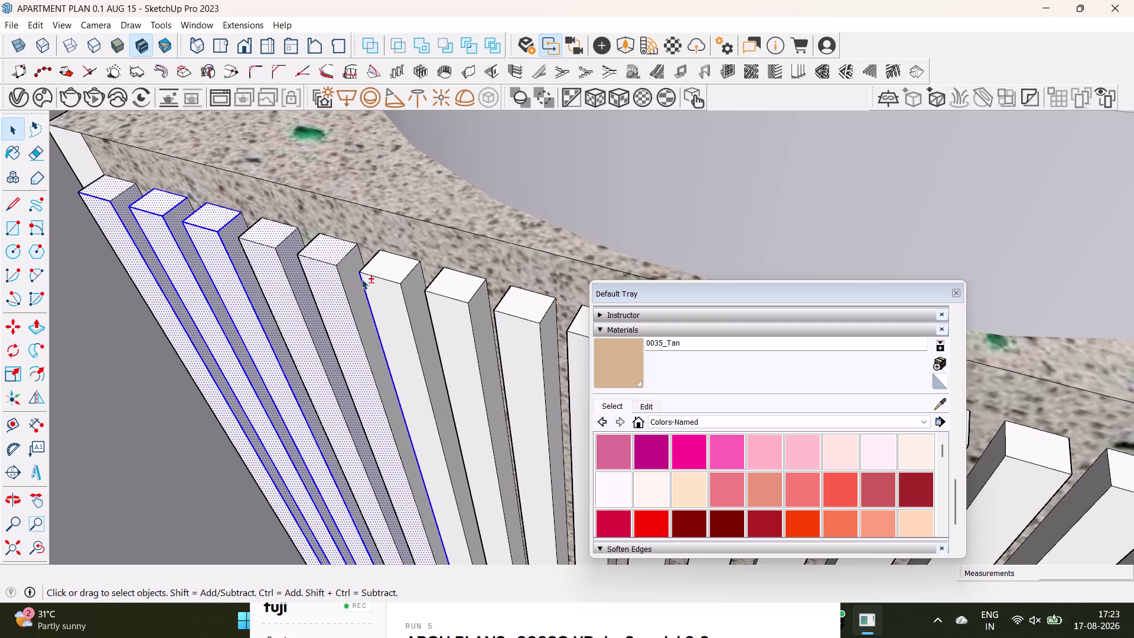
click(355, 281)
click(399, 256)
click(398, 292)
click(402, 269)
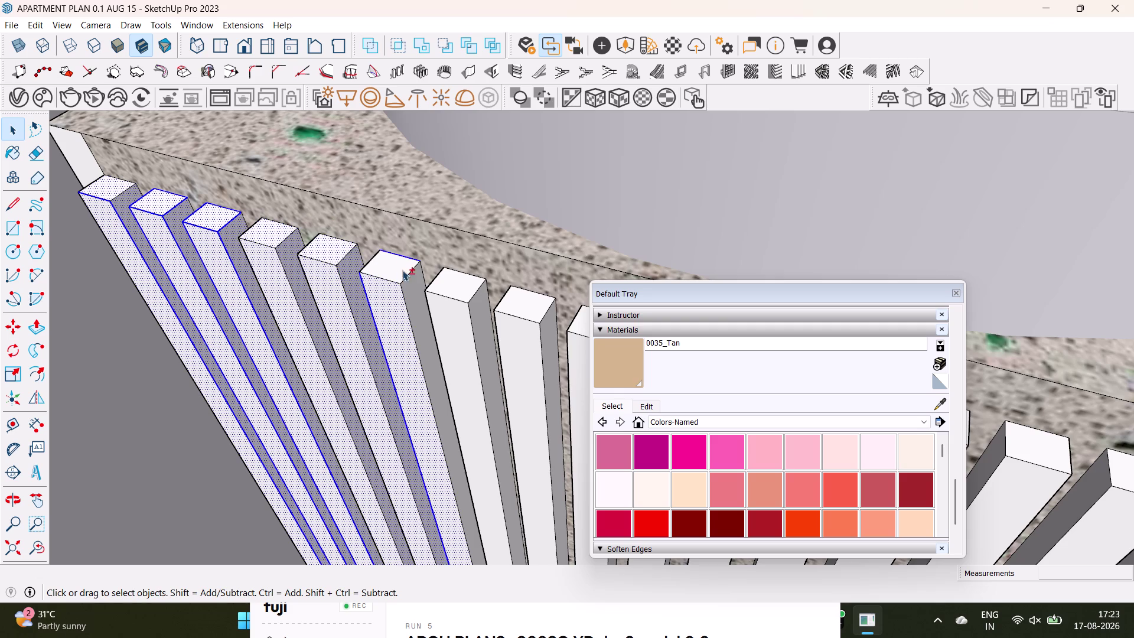
click(415, 308)
click(452, 287)
click(457, 327)
click(485, 329)
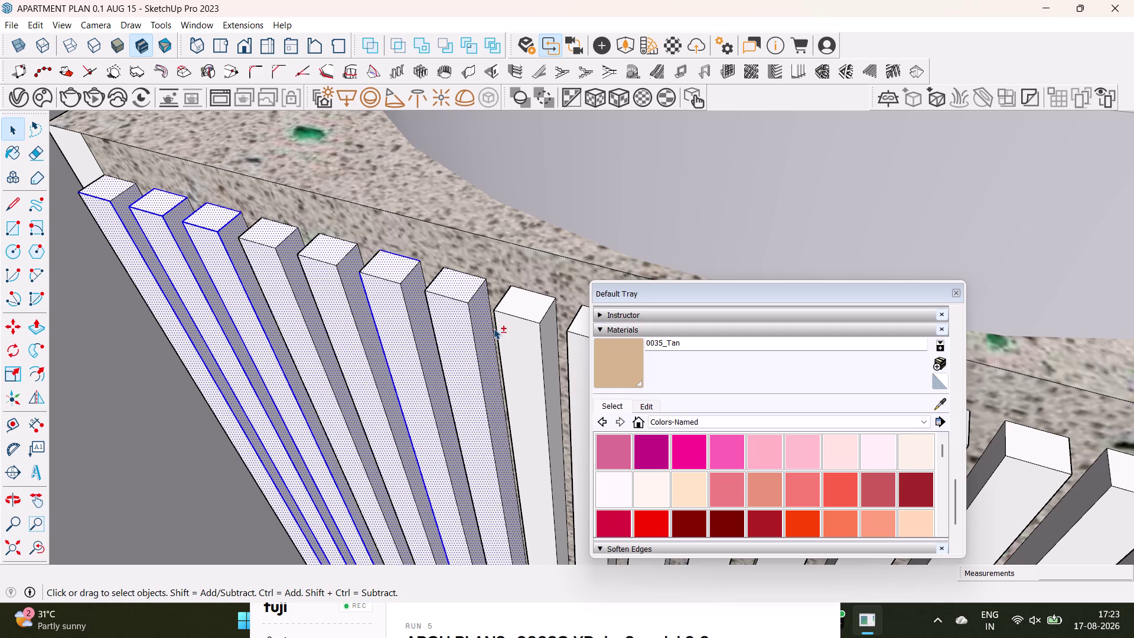
Add the next run of white slats along the row to the selection.
middle_drag(494, 328, 335, 285)
click(365, 268)
click(367, 302)
click(390, 302)
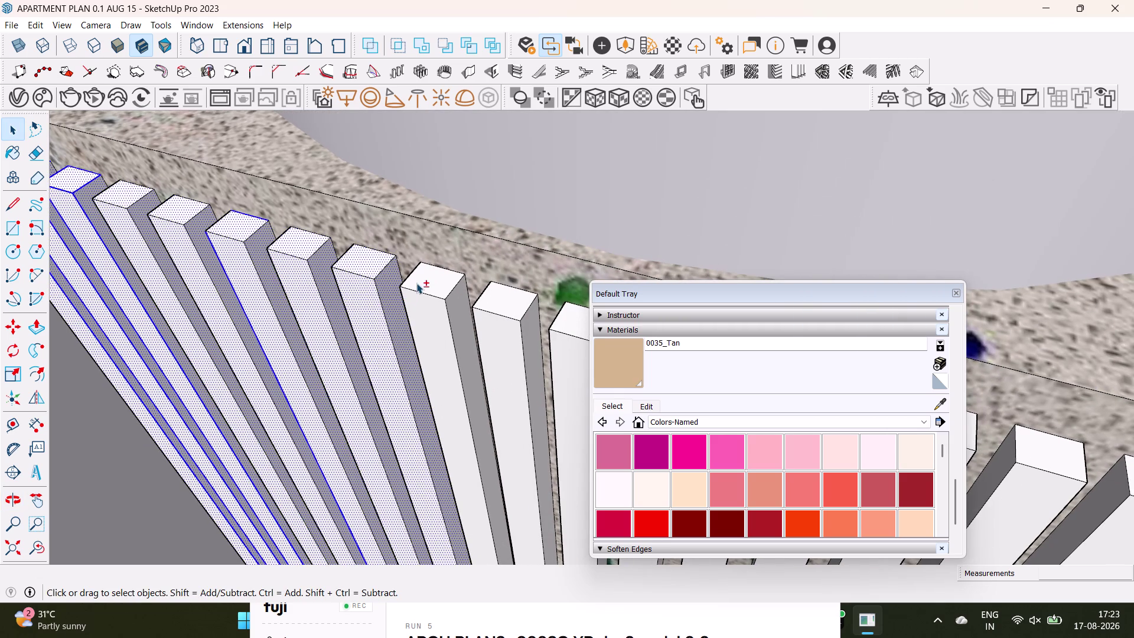
click(420, 282)
click(433, 328)
click(459, 320)
click(502, 303)
click(503, 343)
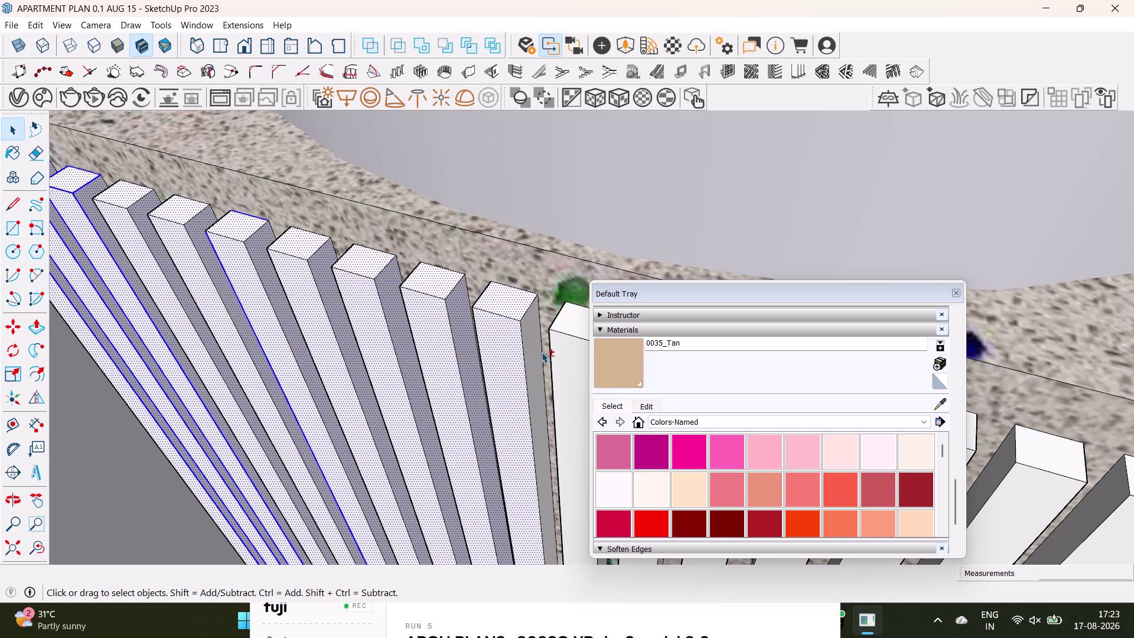
click(540, 352)
middle_drag(544, 349, 291, 300)
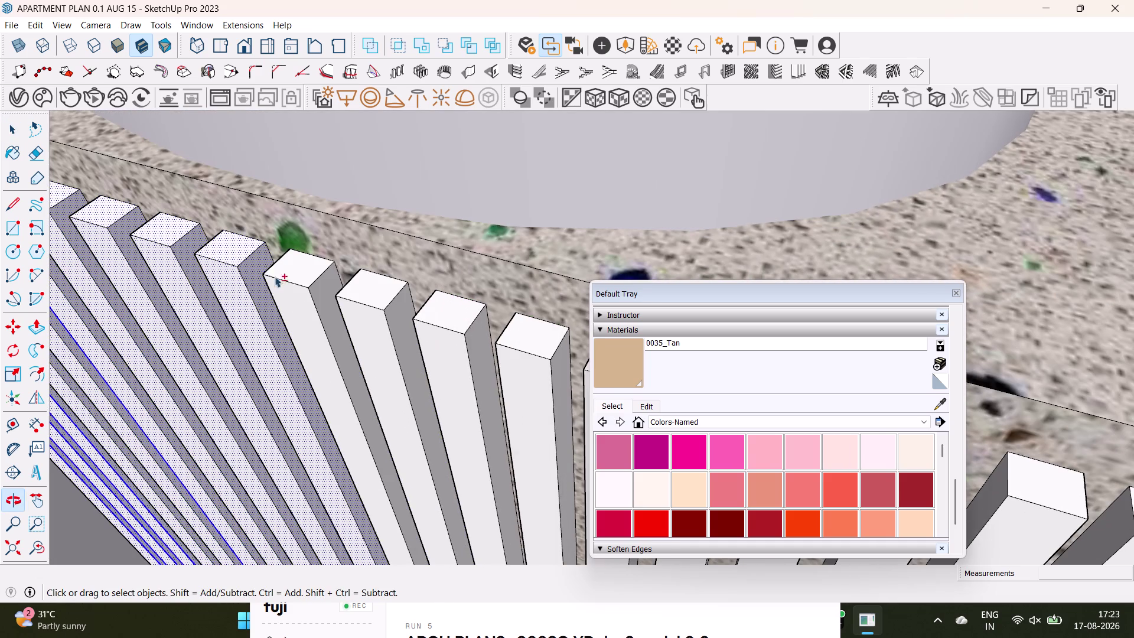
click(291, 264)
click(293, 296)
click(323, 287)
click(301, 317)
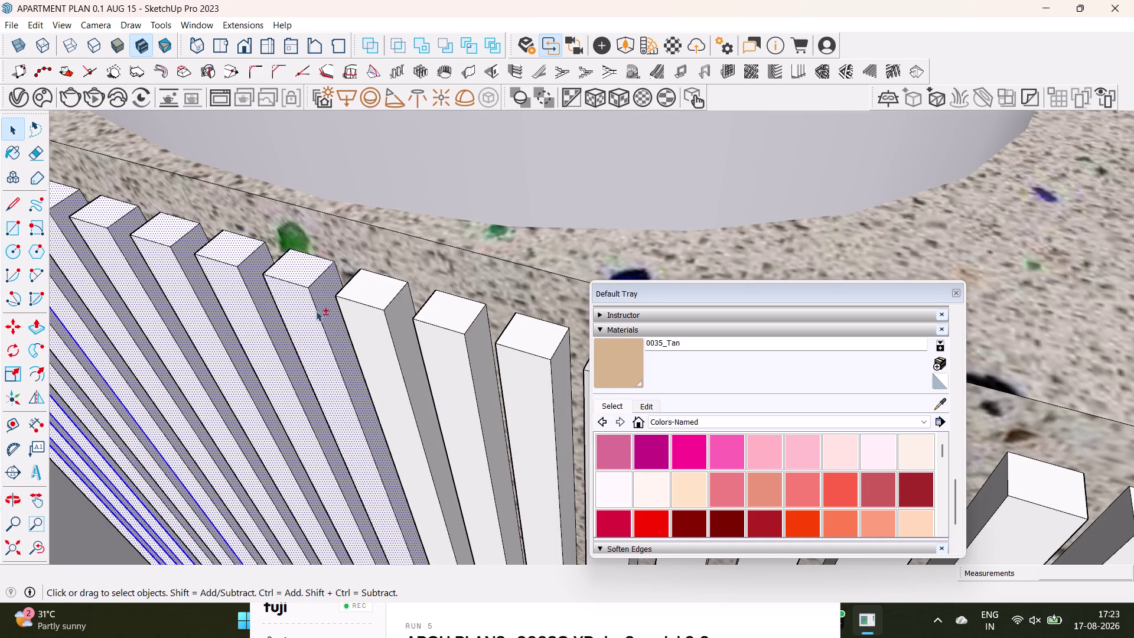
click(371, 292)
click(386, 334)
click(402, 312)
click(443, 314)
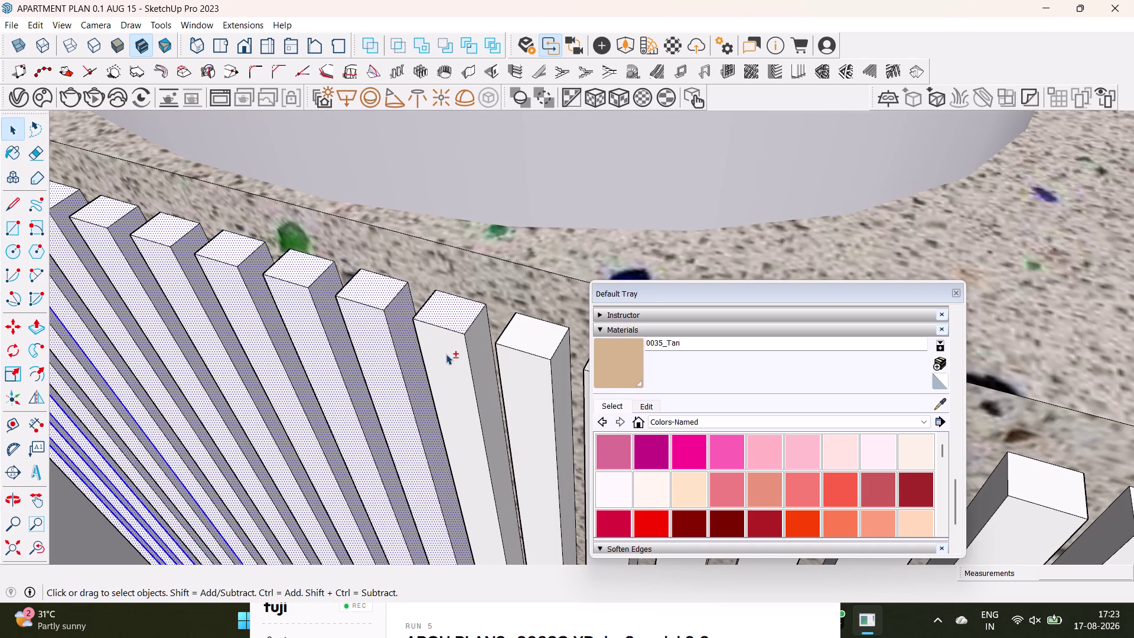
click(447, 354)
click(477, 352)
Keep adding white slats further along the row toward the wall corner.
middle_drag(522, 377, 386, 345)
click(389, 313)
click(391, 356)
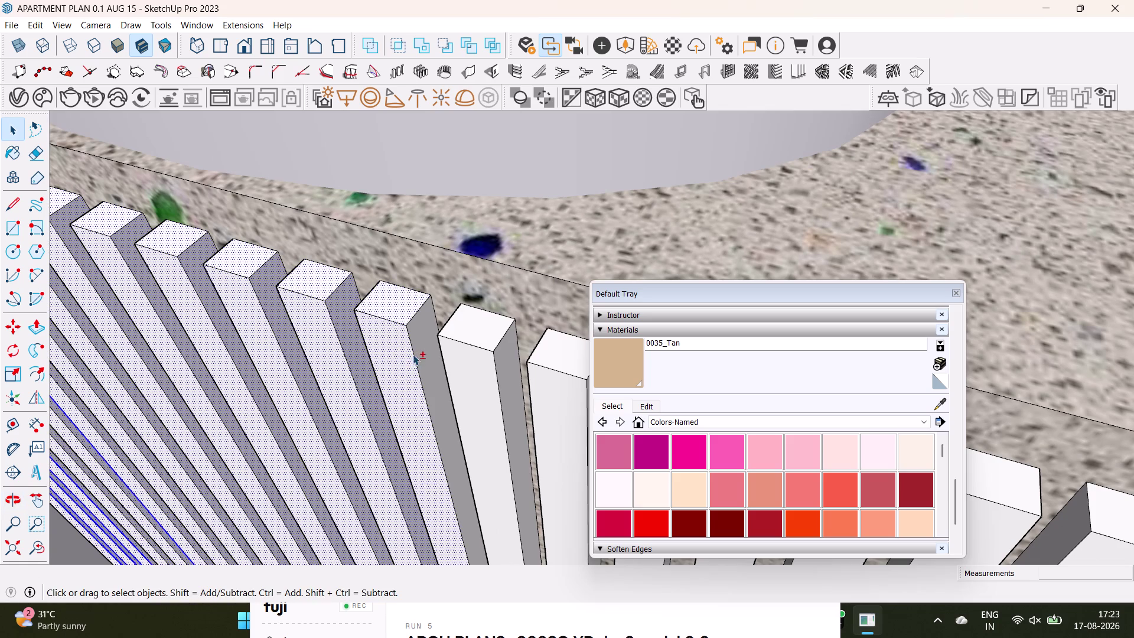
click(413, 352)
click(420, 345)
click(461, 327)
click(473, 360)
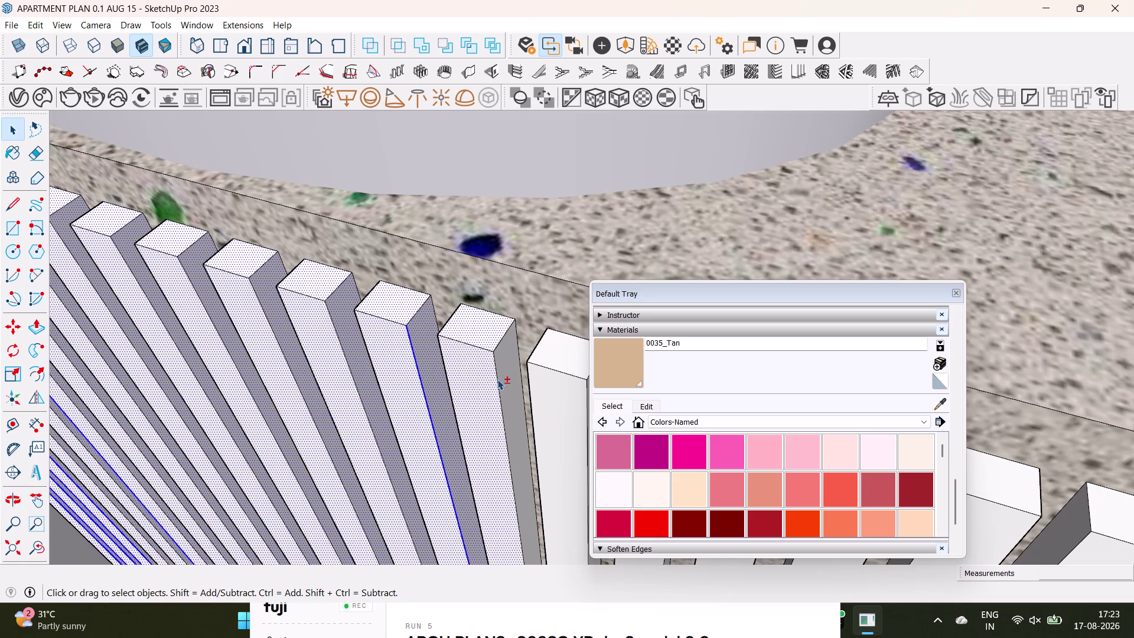
click(501, 377)
middle_drag(510, 378, 271, 335)
click(297, 318)
click(311, 352)
click(339, 347)
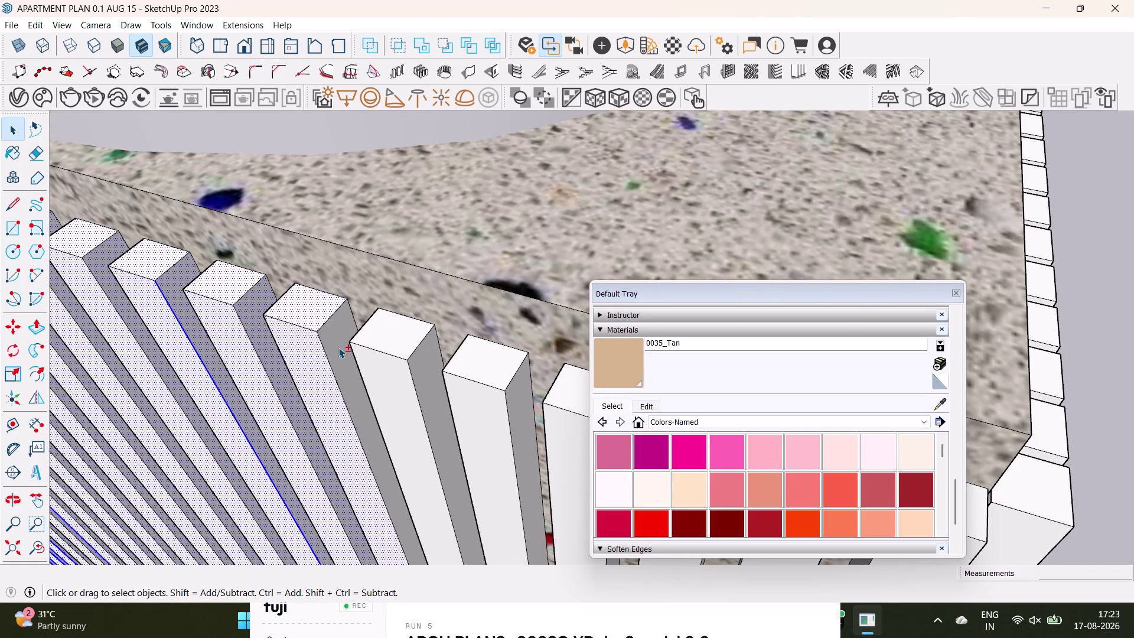
click(382, 334)
click(398, 385)
click(434, 376)
click(475, 365)
click(492, 407)
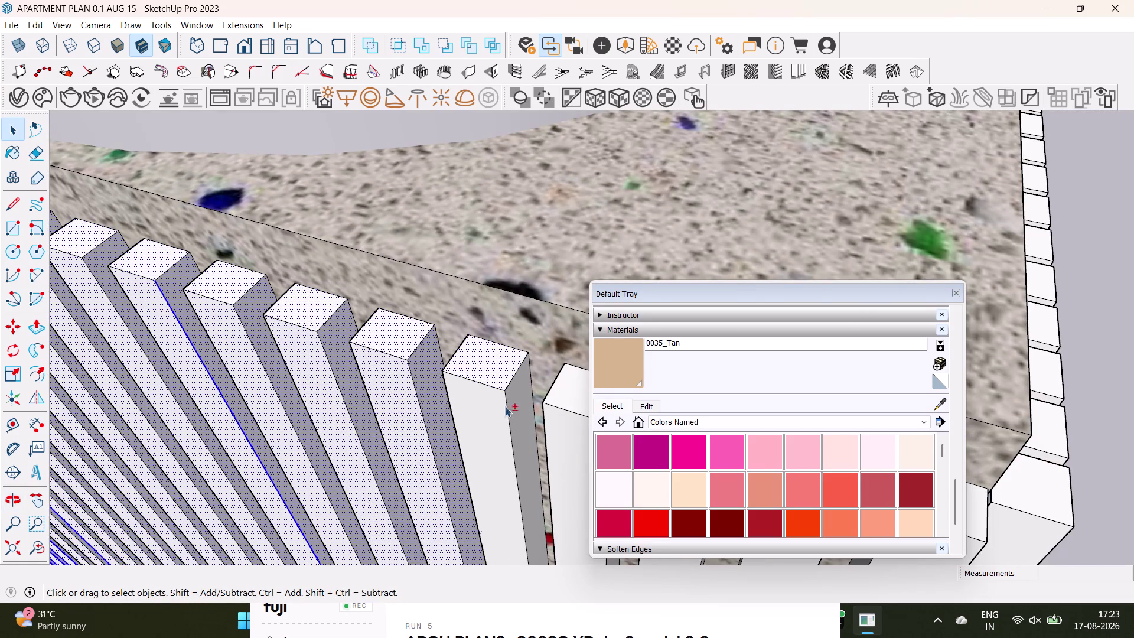
click(518, 397)
middle_drag(519, 399, 329, 352)
click(385, 343)
click(379, 384)
click(426, 388)
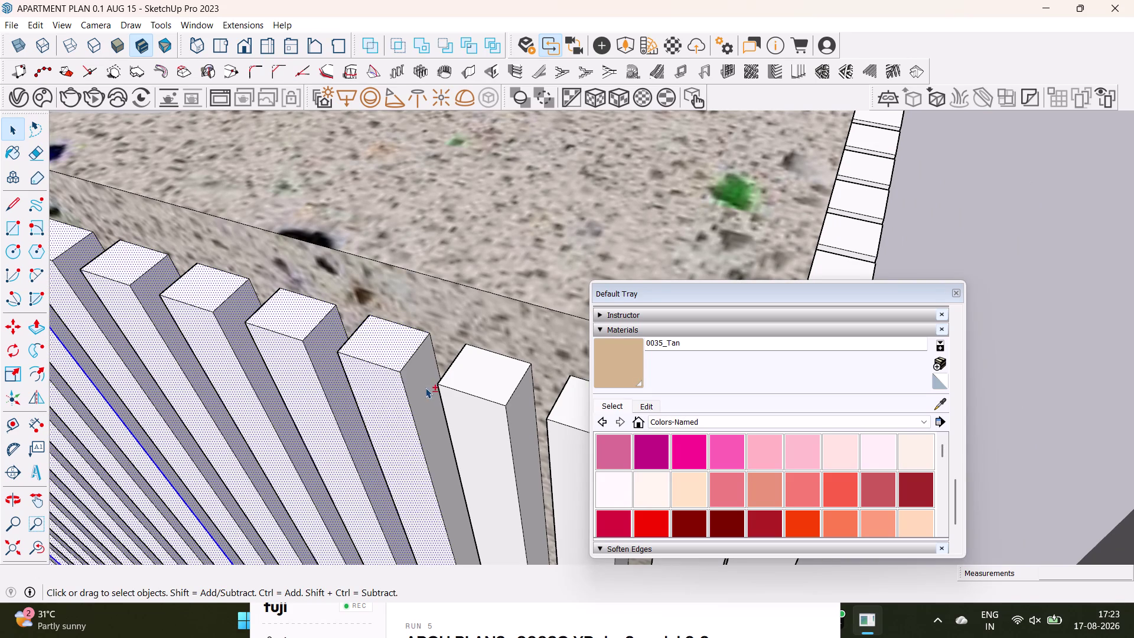
click(477, 382)
click(497, 429)
click(525, 422)
Add the slats near and at the wall corner to the selection.
middle_drag(518, 418, 284, 331)
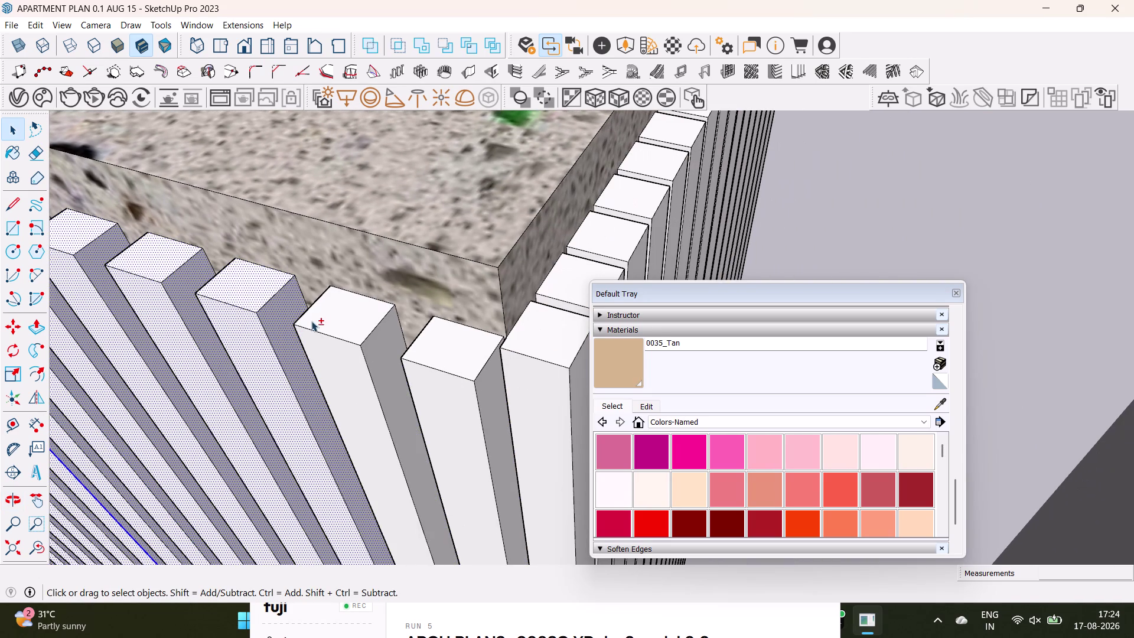
click(318, 318)
click(344, 362)
click(373, 361)
click(426, 351)
click(441, 392)
click(481, 394)
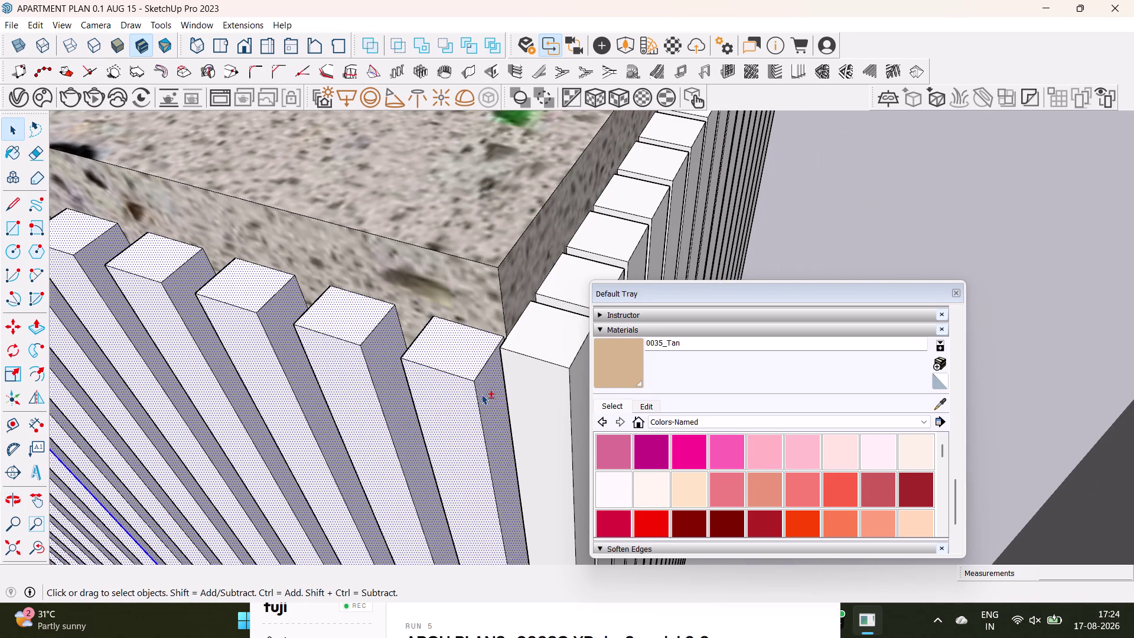
middle_drag(484, 393, 344, 394)
click(412, 348)
click(404, 391)
click(444, 392)
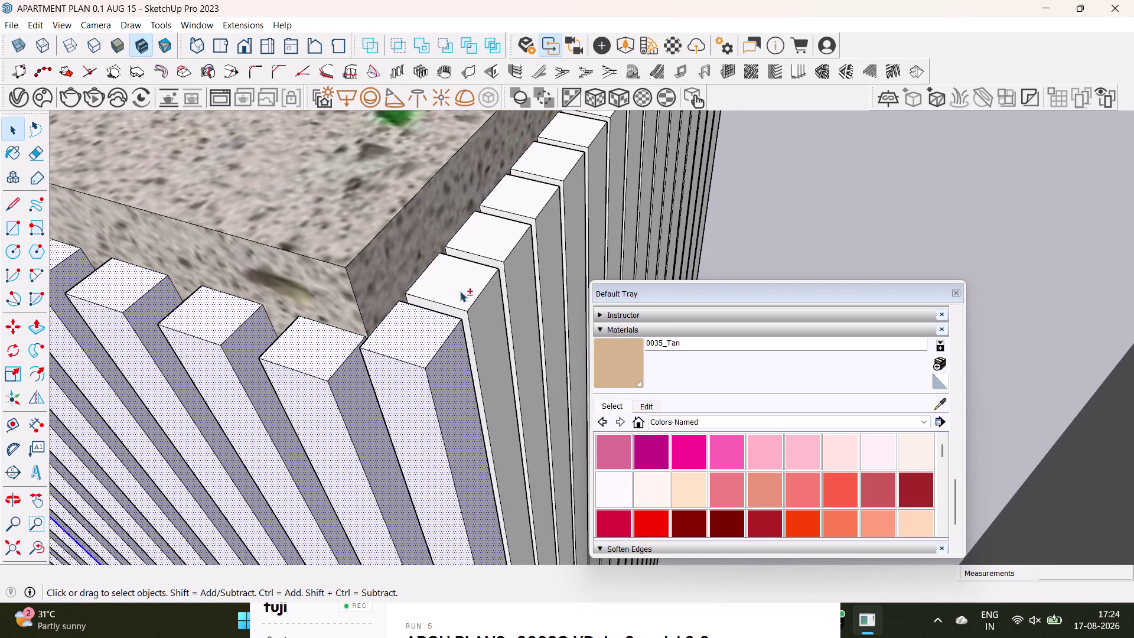
Add the slats just past the corner to the selection.
click(460, 291)
click(463, 317)
click(467, 315)
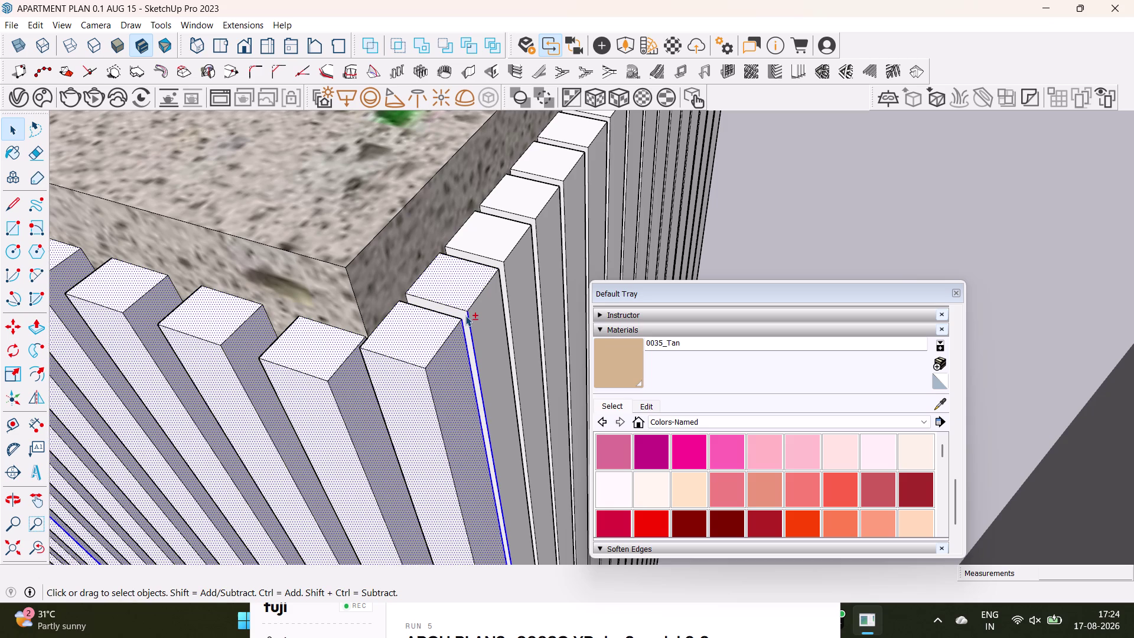
click(461, 316)
click(467, 314)
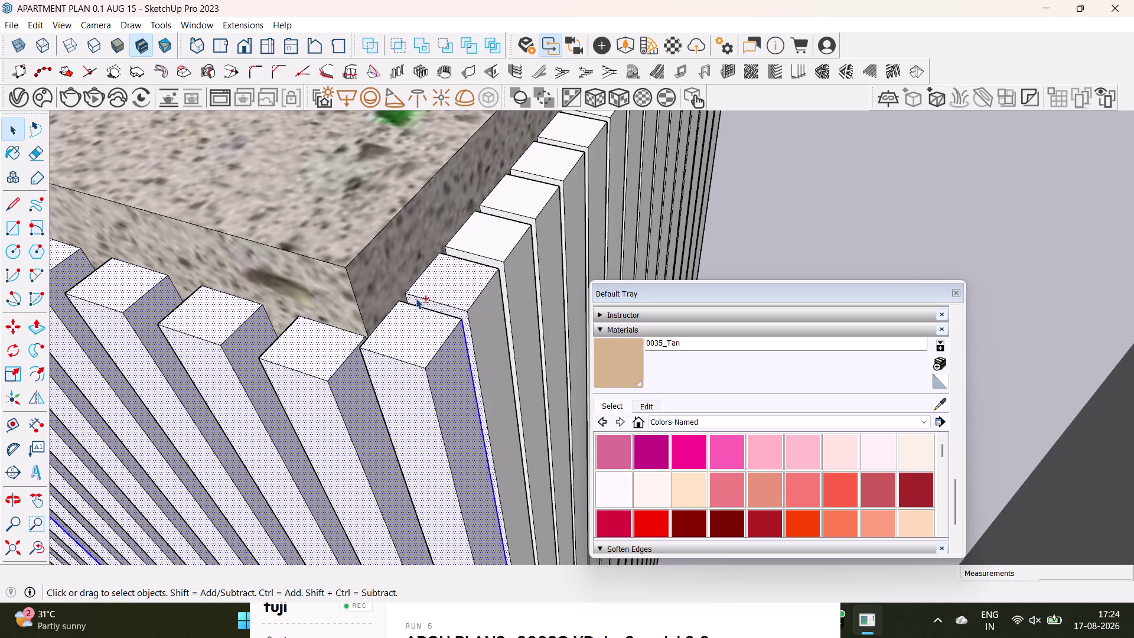
click(482, 317)
click(491, 235)
scroll(up, 3)
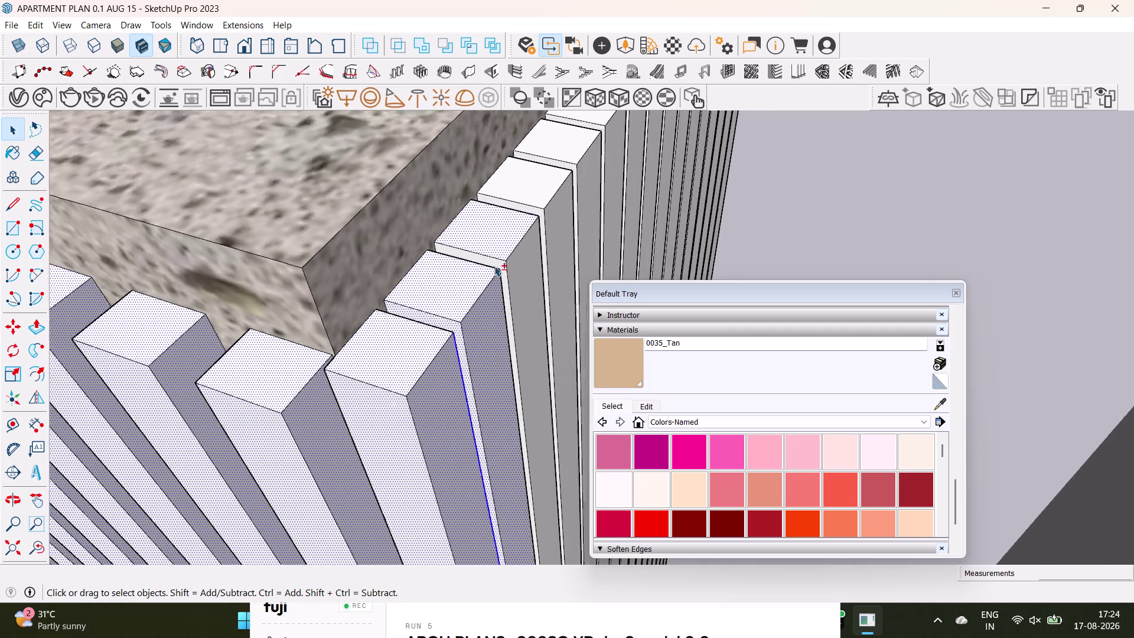
scroll(up, 3)
click(497, 259)
click(544, 265)
middle_drag(454, 277, 300, 380)
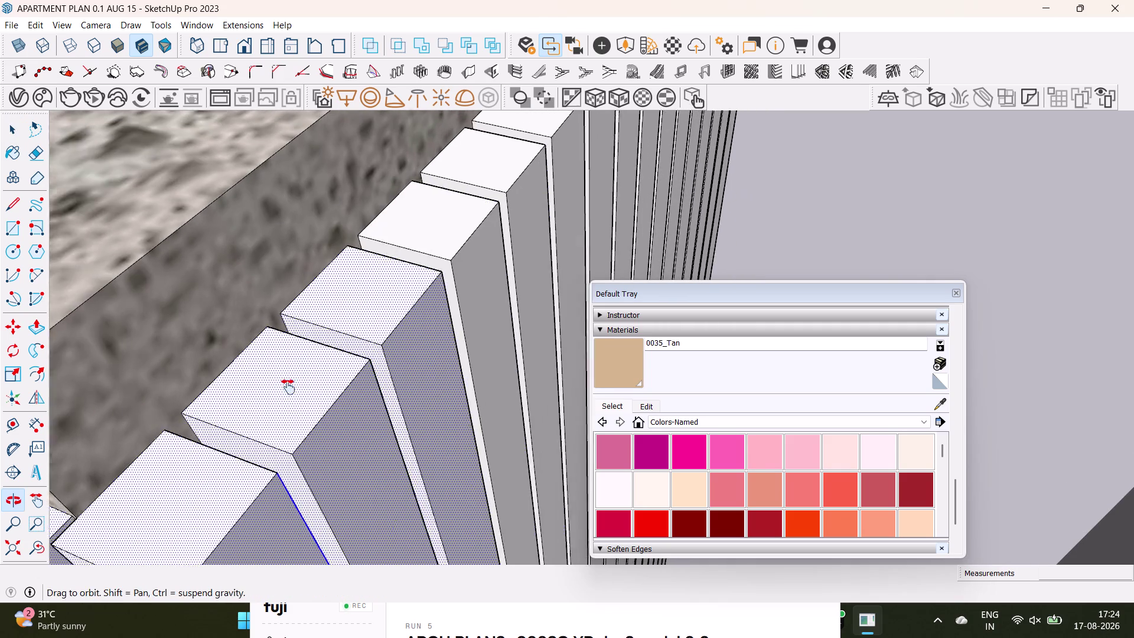
middle_drag(300, 380, 288, 386)
scroll(up, 3)
click(401, 241)
click(433, 322)
click(466, 317)
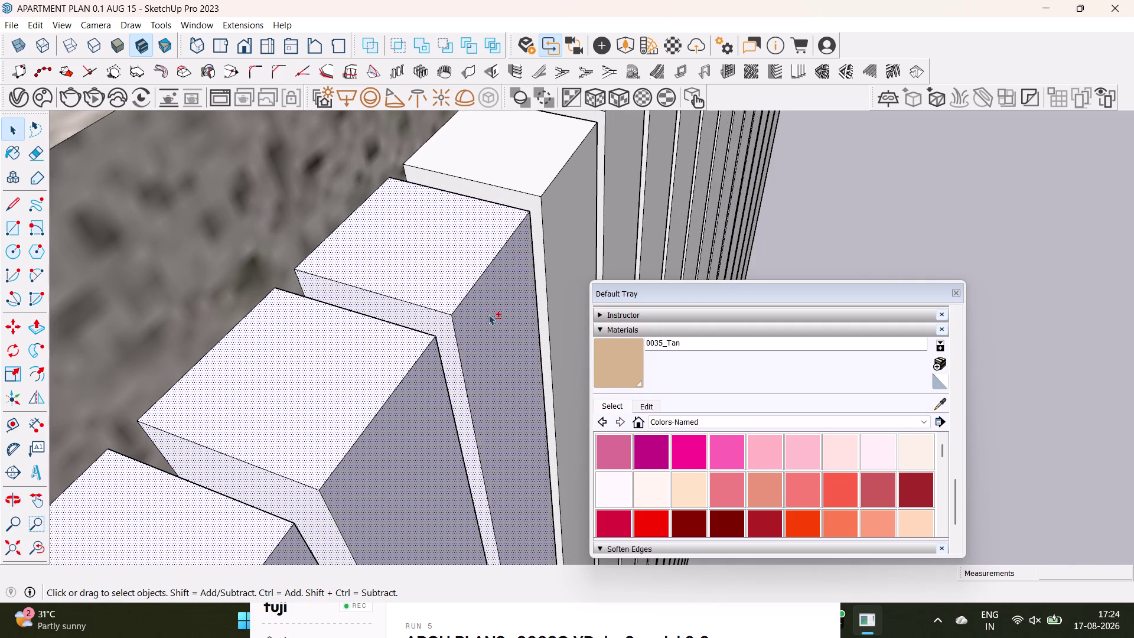
click(520, 177)
click(528, 210)
click(535, 208)
click(541, 207)
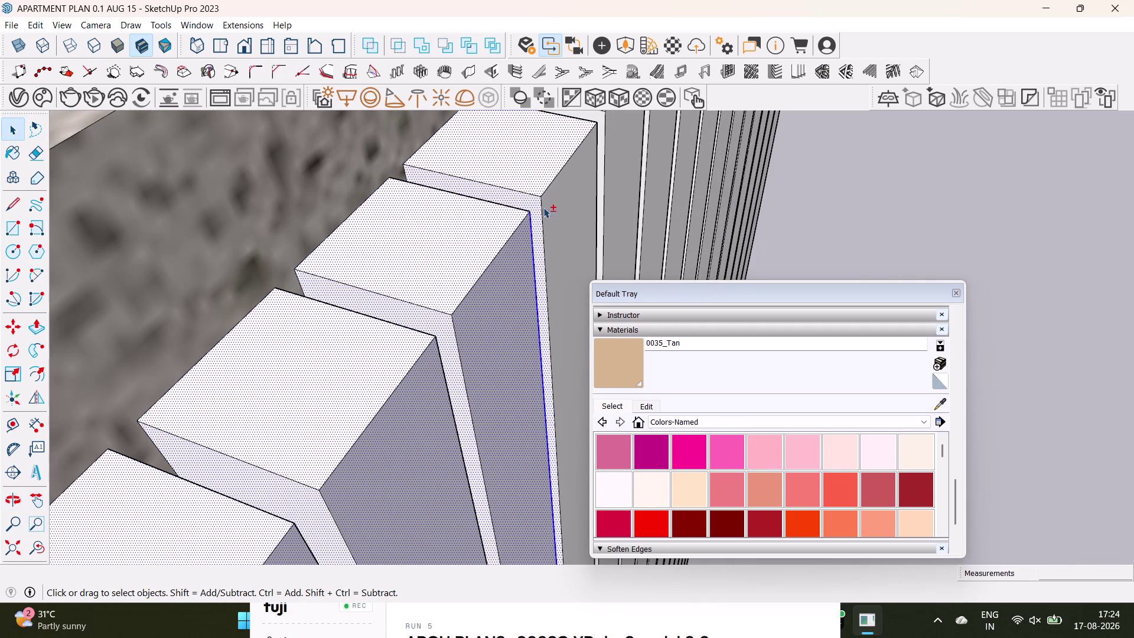
click(570, 208)
Extend the selection along the second row of slats.
middle_drag(565, 196, 375, 361)
click(412, 207)
click(413, 274)
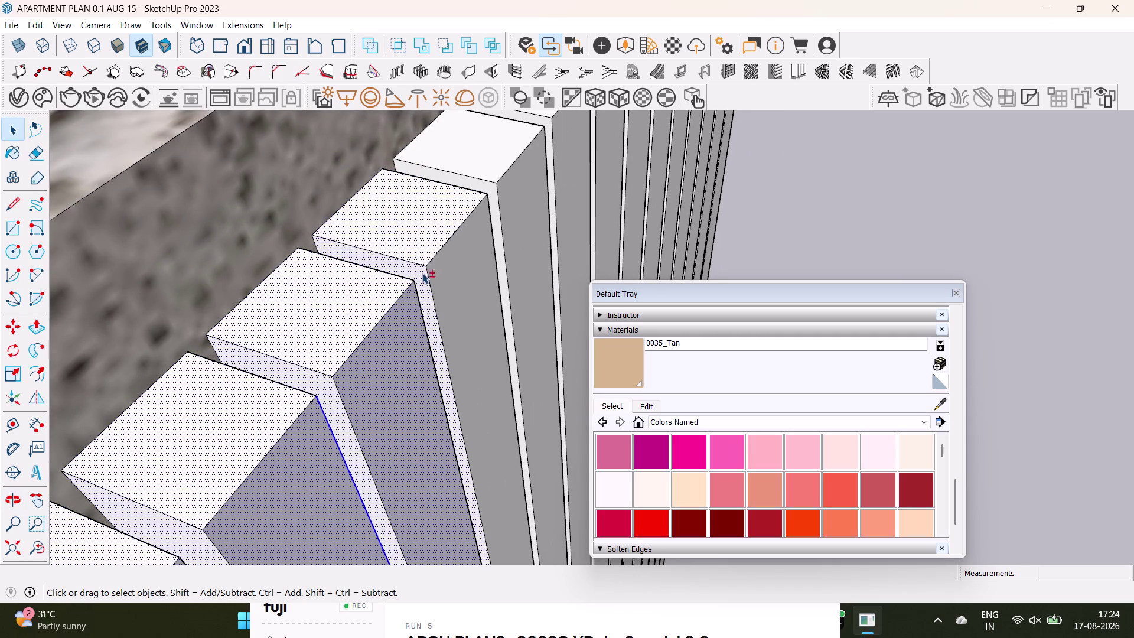
click(438, 273)
middle_drag(460, 253, 355, 407)
click(411, 289)
click(397, 343)
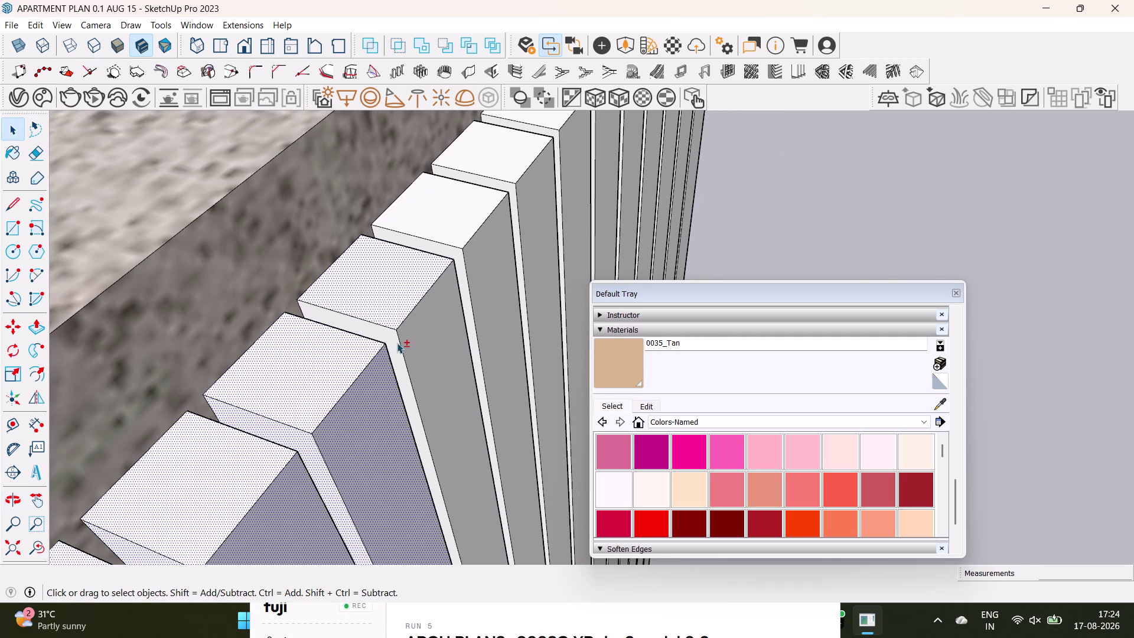
click(424, 332)
click(466, 203)
click(459, 266)
click(484, 262)
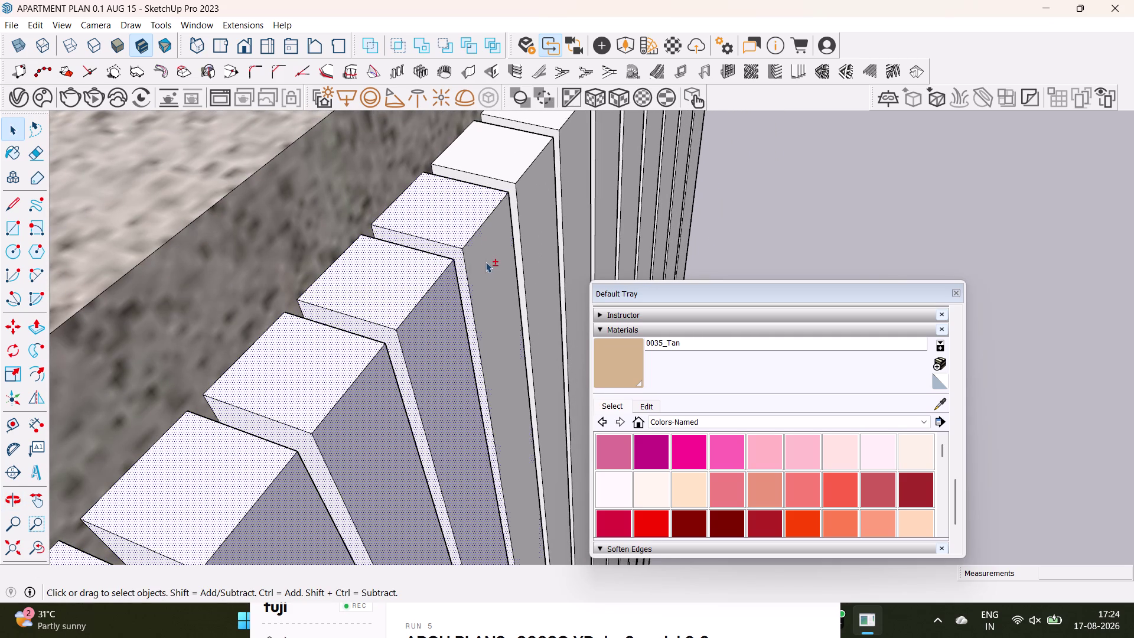
middle_drag(487, 233, 365, 358)
click(377, 276)
click(396, 315)
click(414, 304)
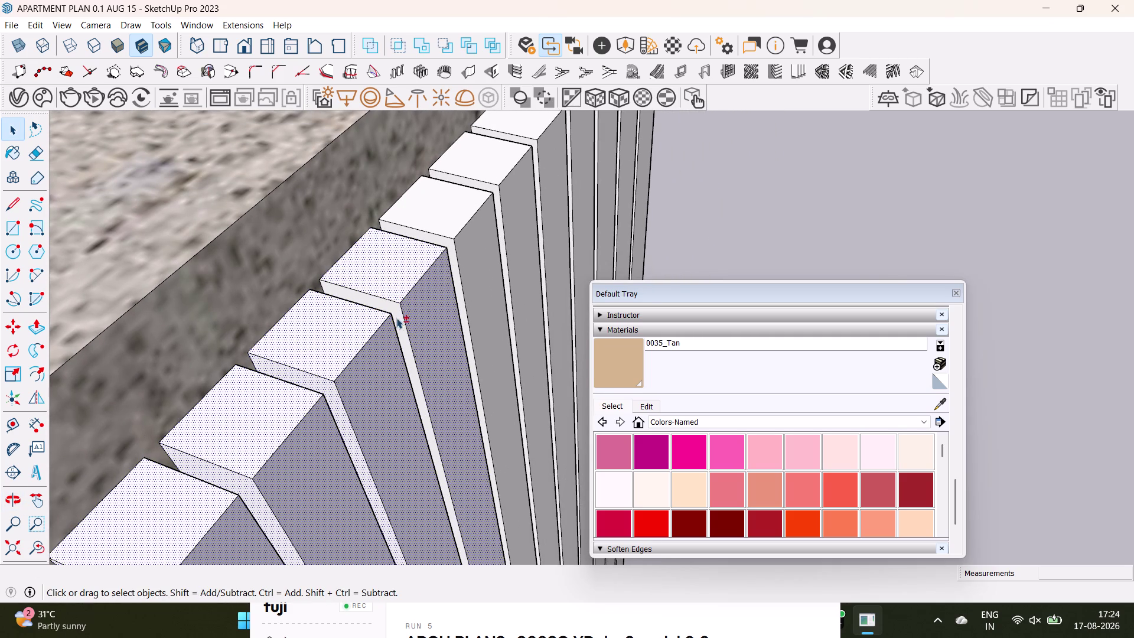
click(398, 317)
click(439, 222)
click(450, 248)
click(465, 247)
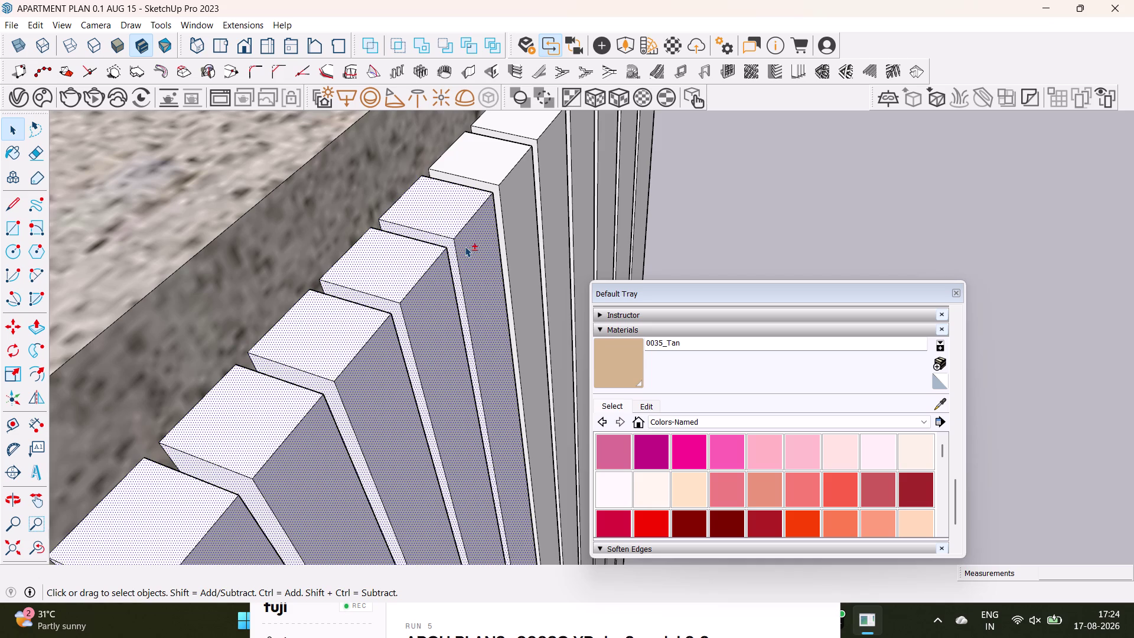
Add the remaining nearer slat faces, including the last slat's top.
middle_drag(464, 246, 332, 431)
click(383, 324)
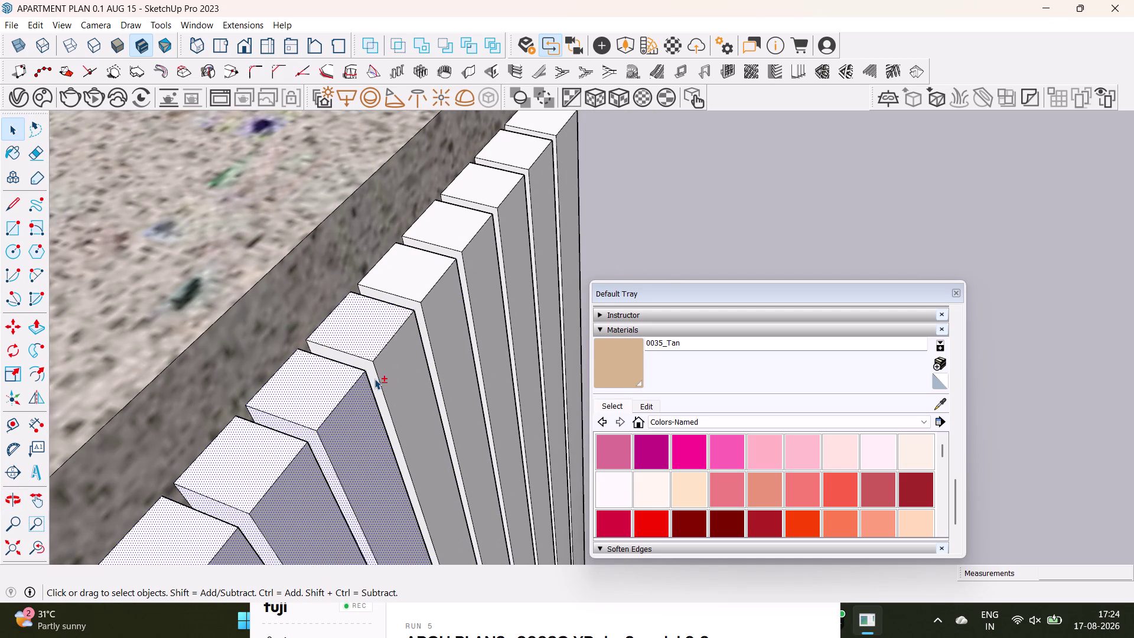
click(375, 378)
click(383, 375)
click(433, 267)
click(419, 312)
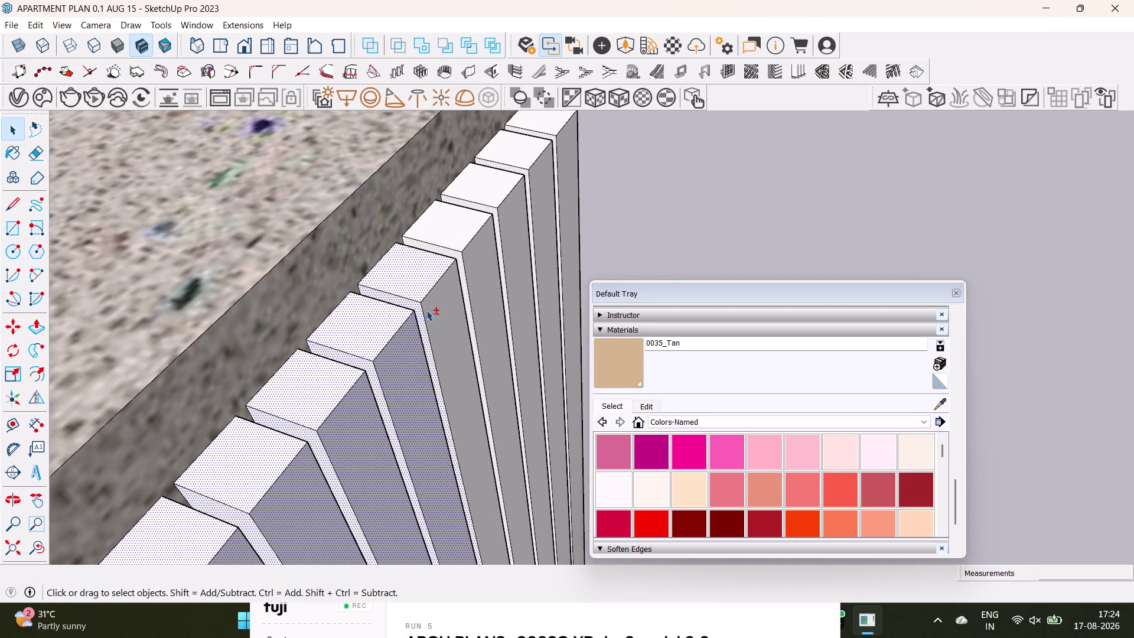
click(431, 306)
click(480, 218)
click(459, 255)
click(473, 259)
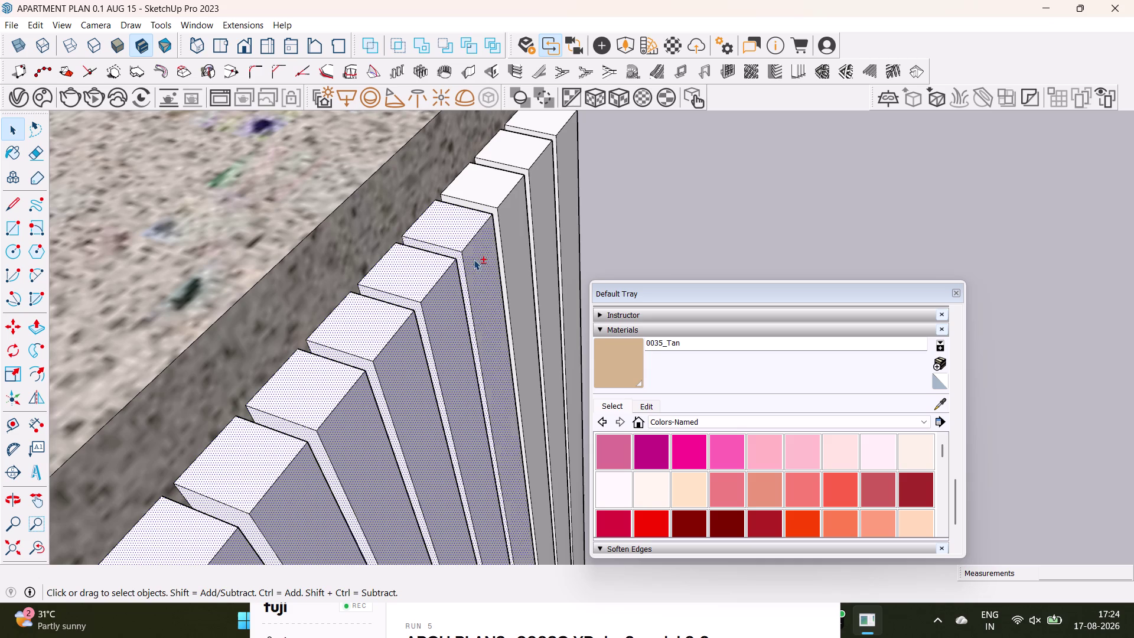
middle_drag(481, 251, 370, 402)
scroll(up, 3)
click(382, 326)
click(392, 360)
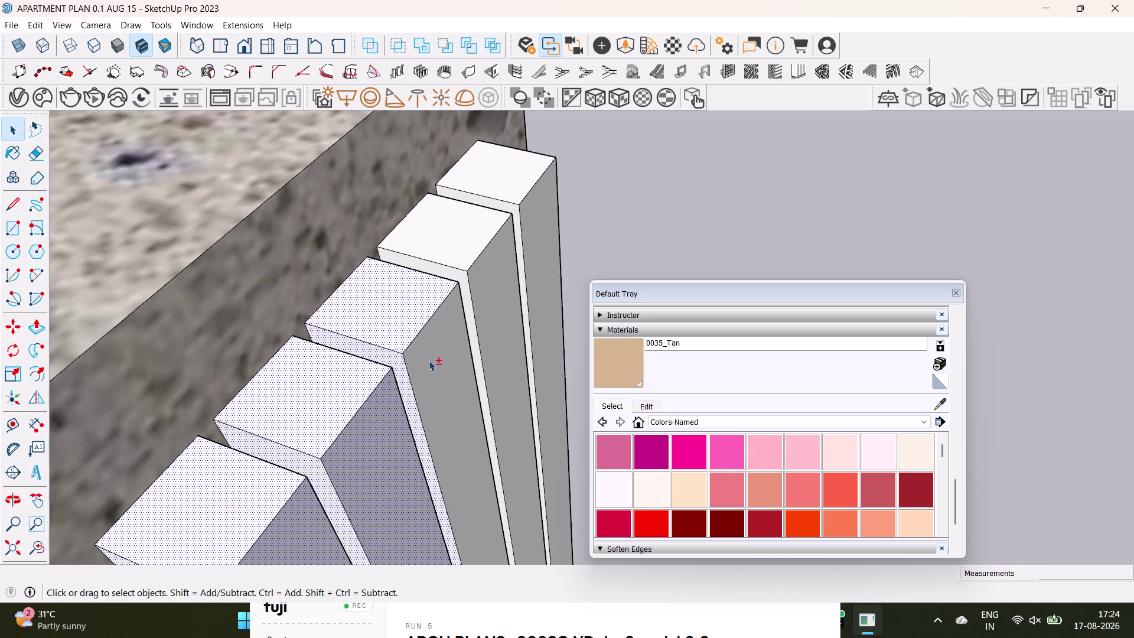
click(429, 360)
click(459, 240)
click(457, 274)
click(480, 279)
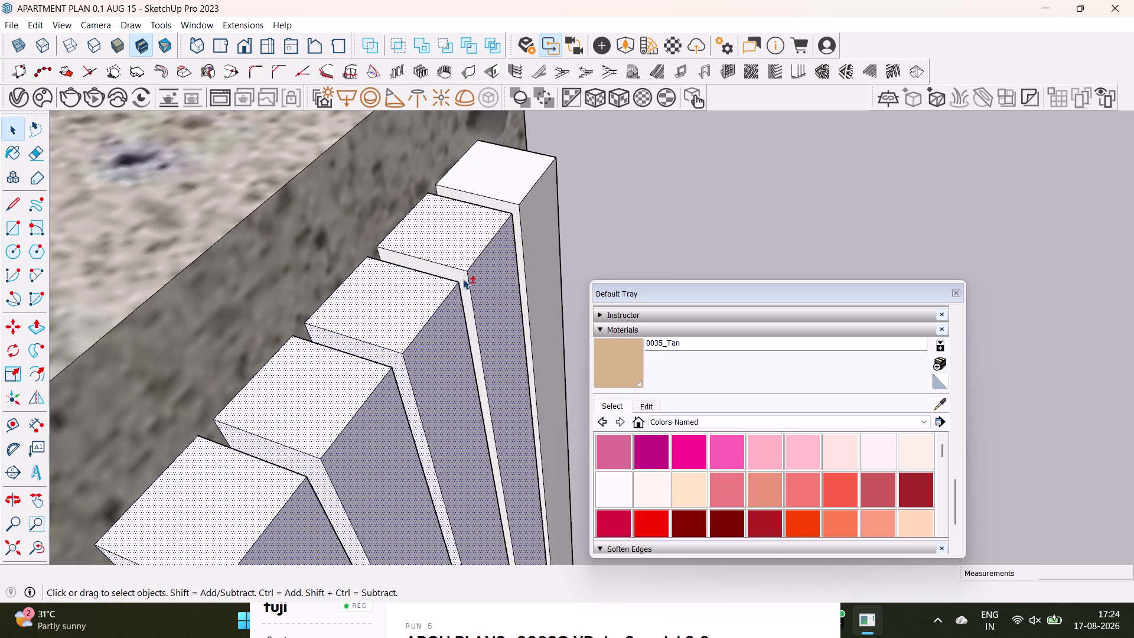
click(462, 279)
click(509, 163)
click(513, 204)
click(528, 211)
click(513, 215)
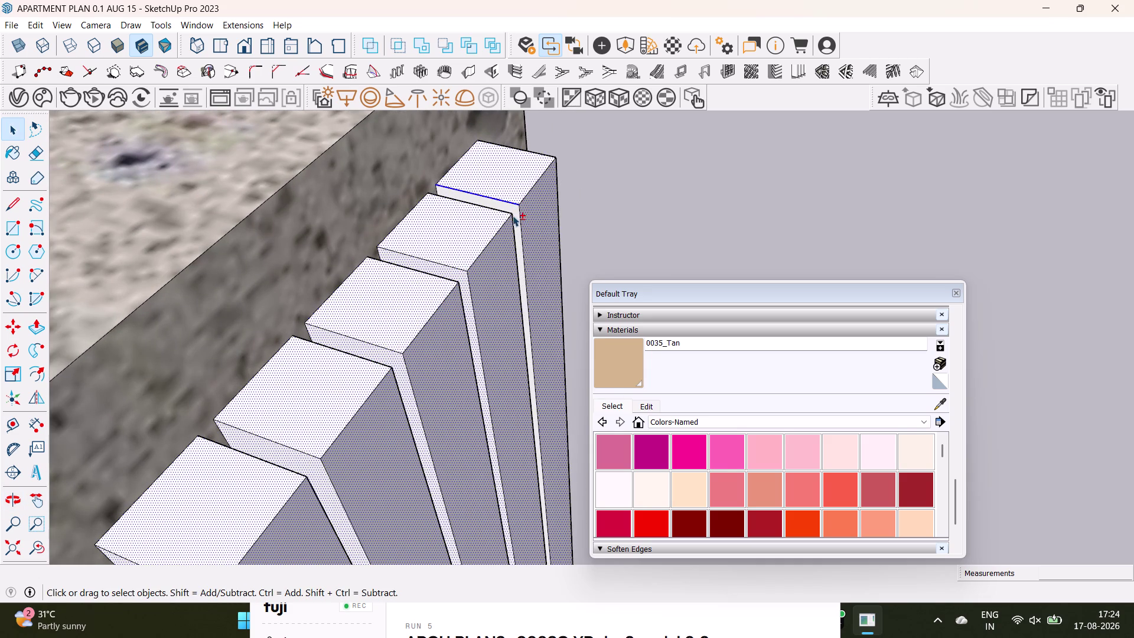
click(510, 208)
Paint the selected slats with 0035_Tan and orbit around the counter to check them.
click(613, 355)
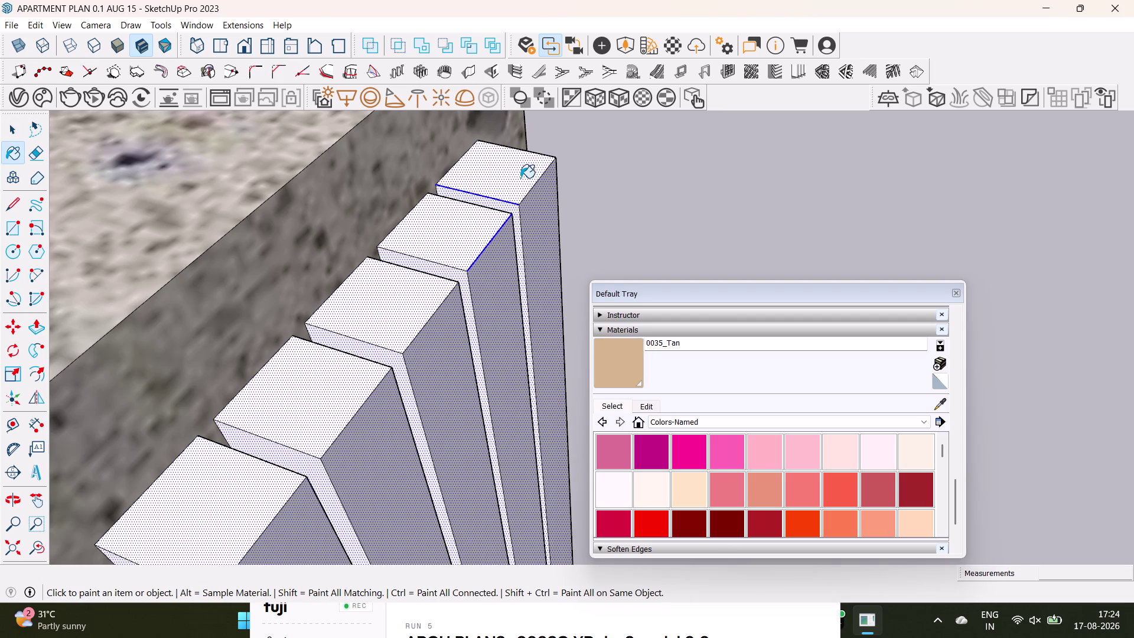
click(520, 178)
scroll(down, 3)
middle_drag(376, 398, 438, 298)
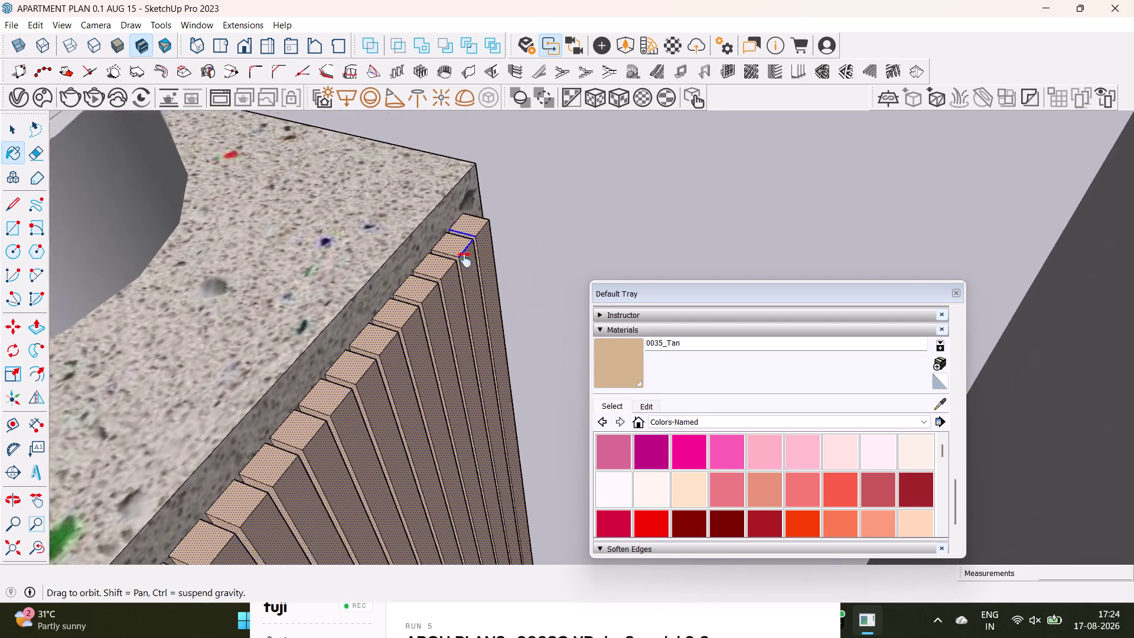
middle_drag(438, 297, 491, 228)
scroll(down, 3)
middle_drag(271, 471, 431, 333)
scroll(up, 3)
middle_drag(300, 419, 502, 372)
scroll(down, 3)
middle_drag(332, 446, 494, 323)
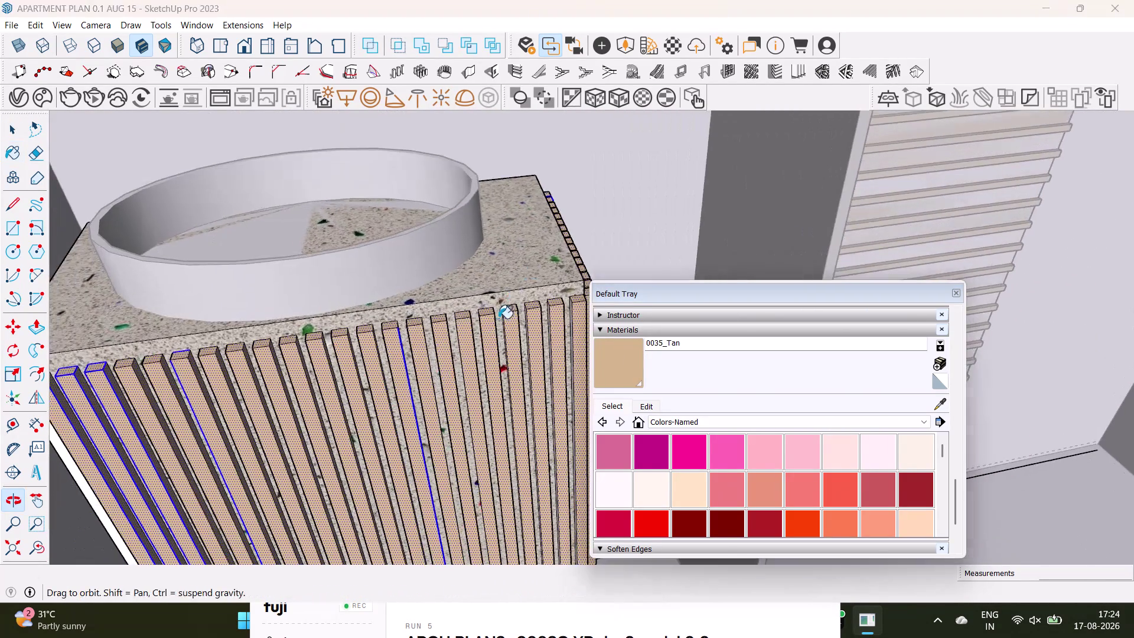
Orbit in along the front row of tan slats to inspect them closely.
middle_drag(400, 396, 512, 399)
middle_drag(407, 415, 542, 268)
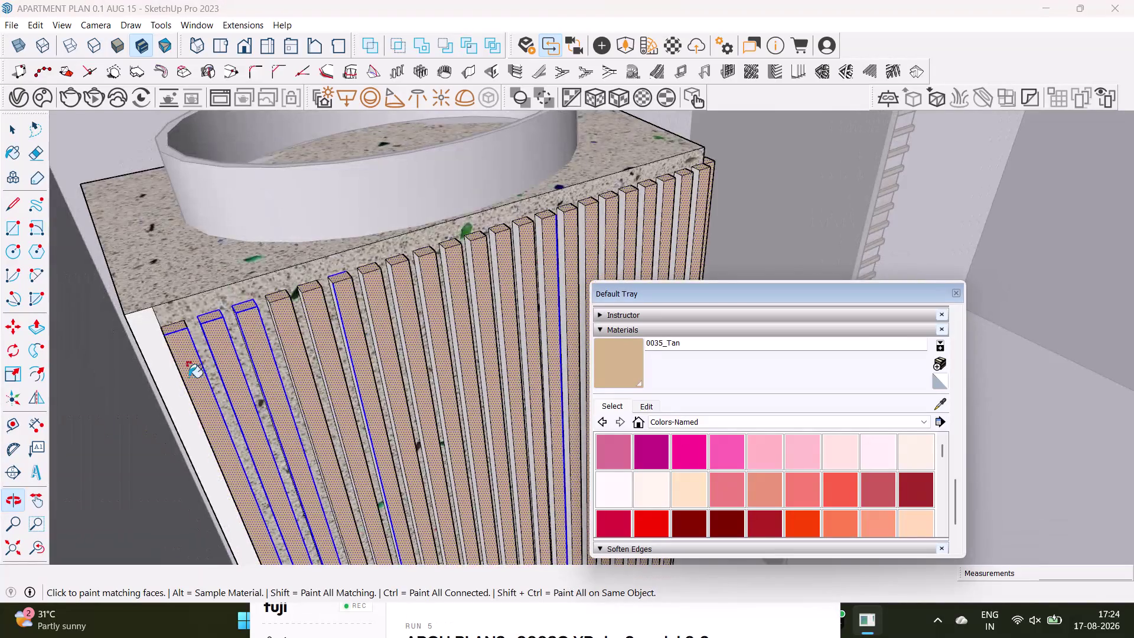
scroll(up, 3)
middle_drag(203, 370, 232, 322)
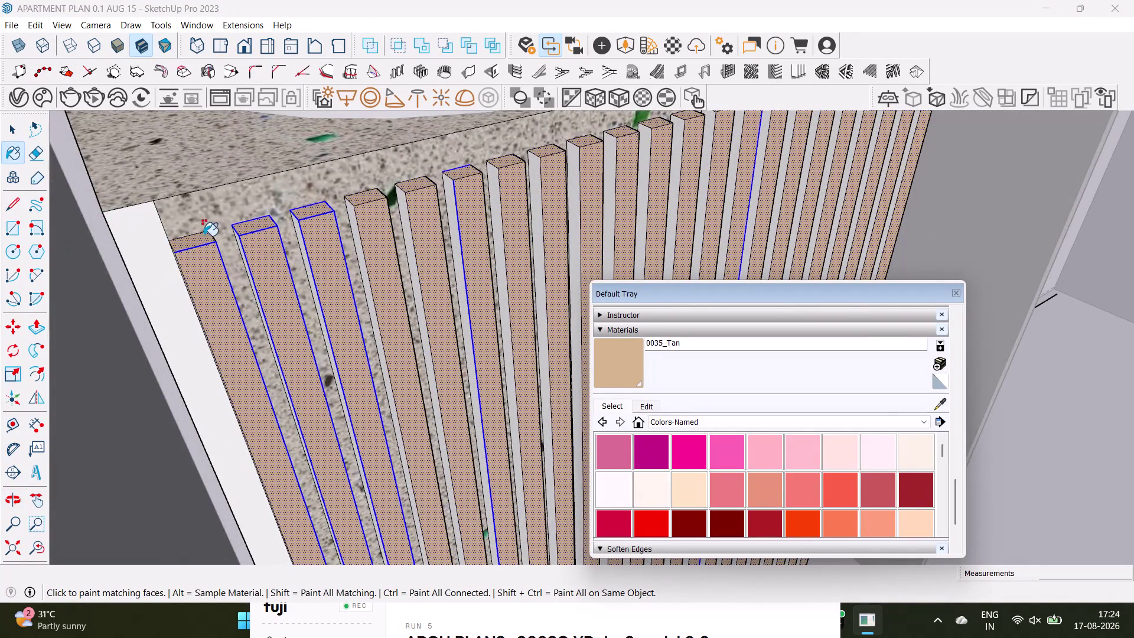
scroll(up, 3)
middle_drag(265, 287, 282, 251)
middle_drag(261, 274, 248, 308)
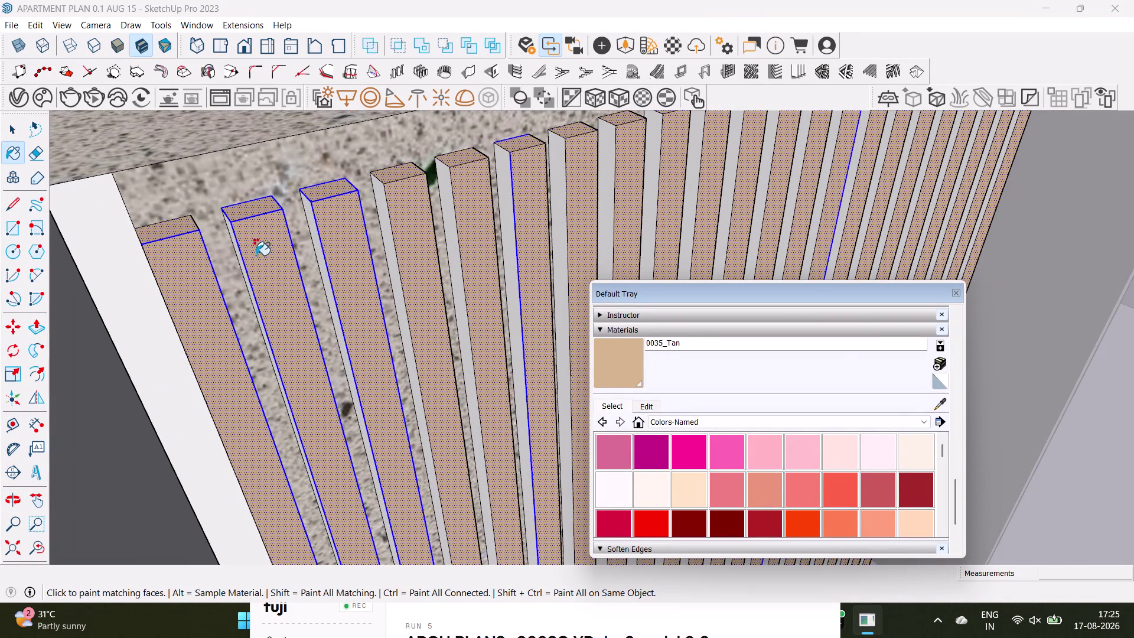
scroll(up, 3)
middle_drag(251, 260, 313, 245)
Paint another slat face tan, undo it, and return to the Select tool.
click(211, 258)
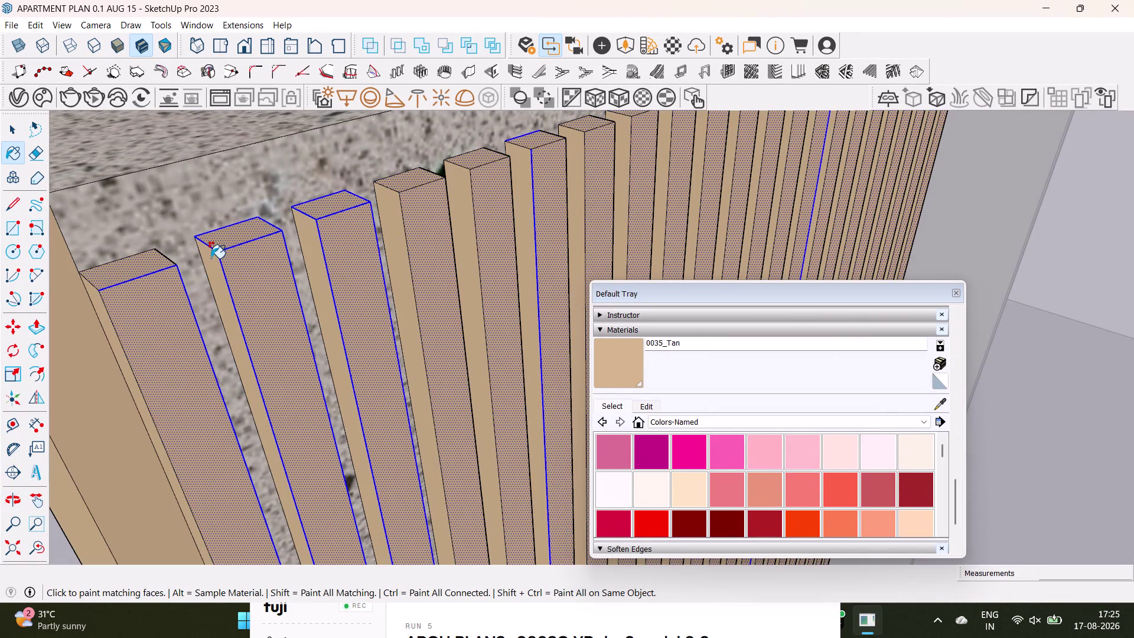
scroll(down, 3)
key(ctrl+z)
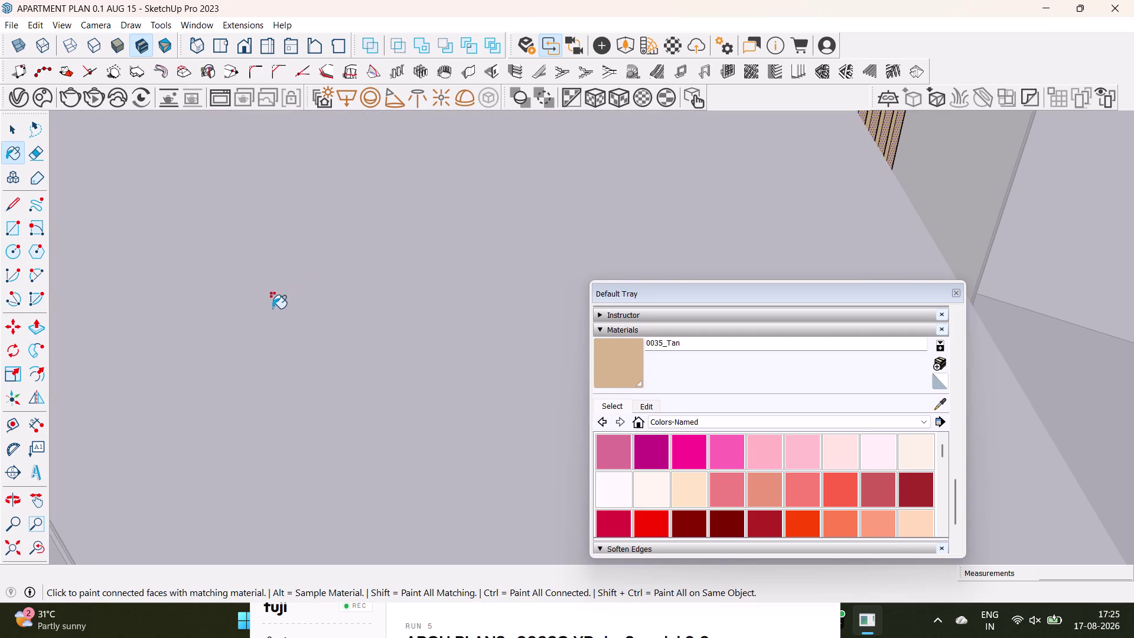
middle_drag(429, 287, 105, 482)
scroll(up, 3)
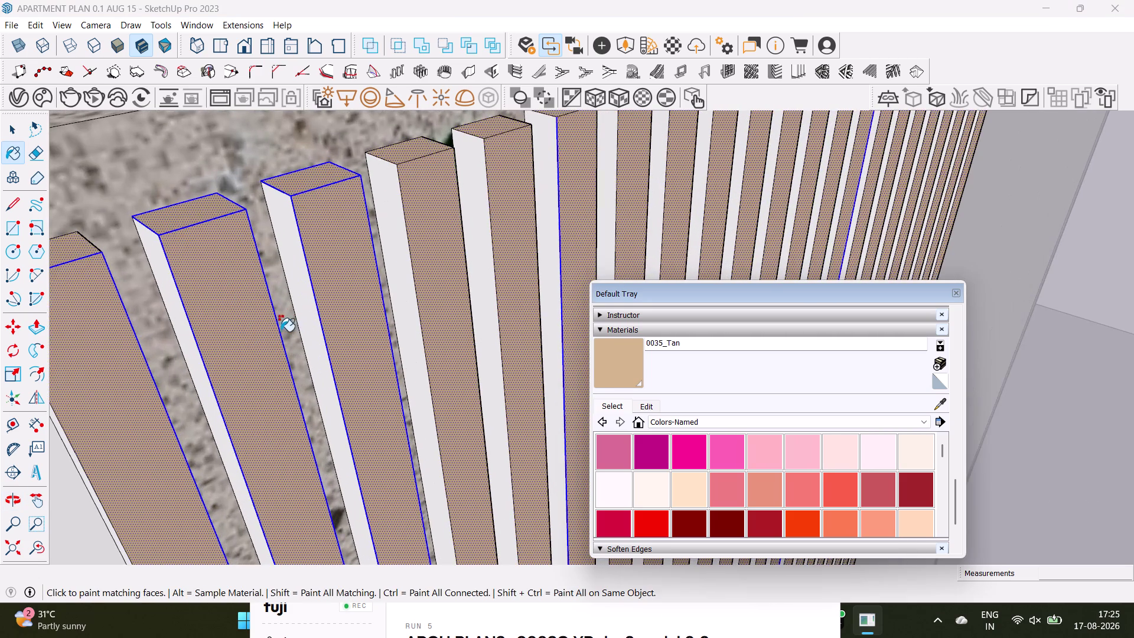
key(space)
scroll(down, 3)
Orbit along the slats to inspect their still-white side faces.
middle_drag(267, 334, 245, 335)
middle_drag(315, 336, 147, 419)
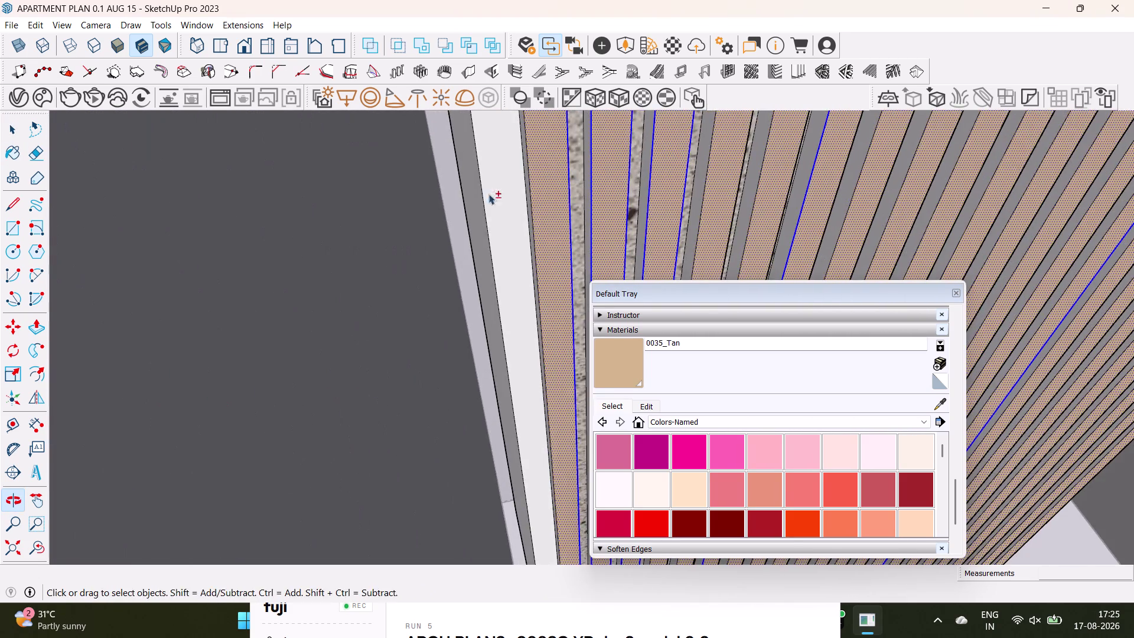
middle_drag(489, 193, 245, 398)
middle_drag(244, 387, 371, 344)
scroll(up, 3)
middle_drag(254, 378, 266, 305)
middle_drag(268, 318, 302, 285)
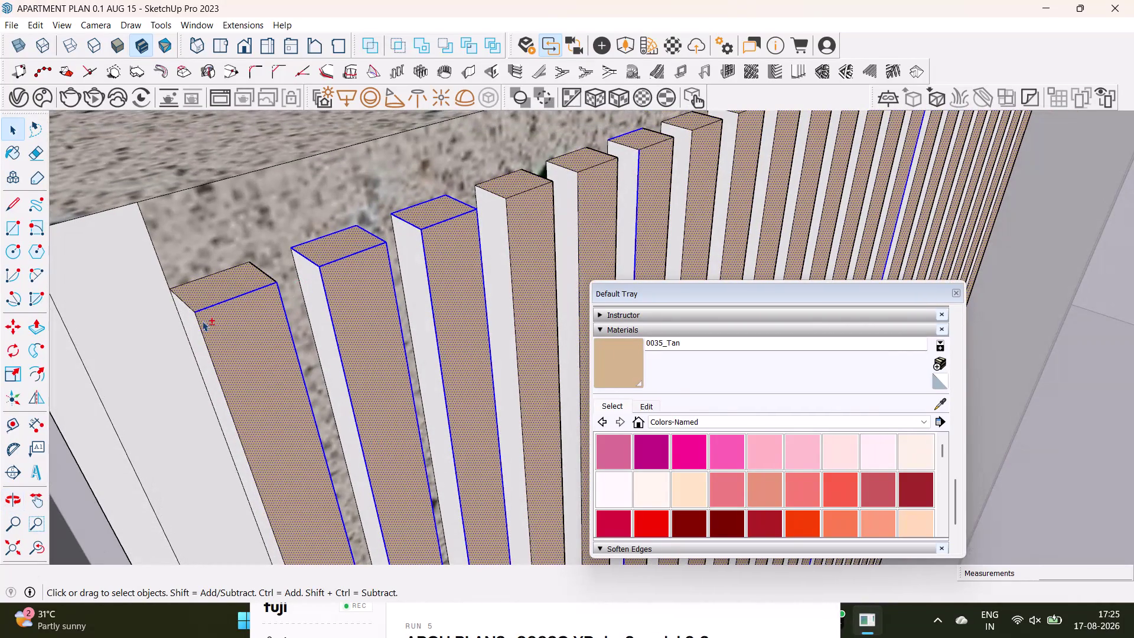
Select the white side faces of the first ten slats.
key(space)
click(189, 326)
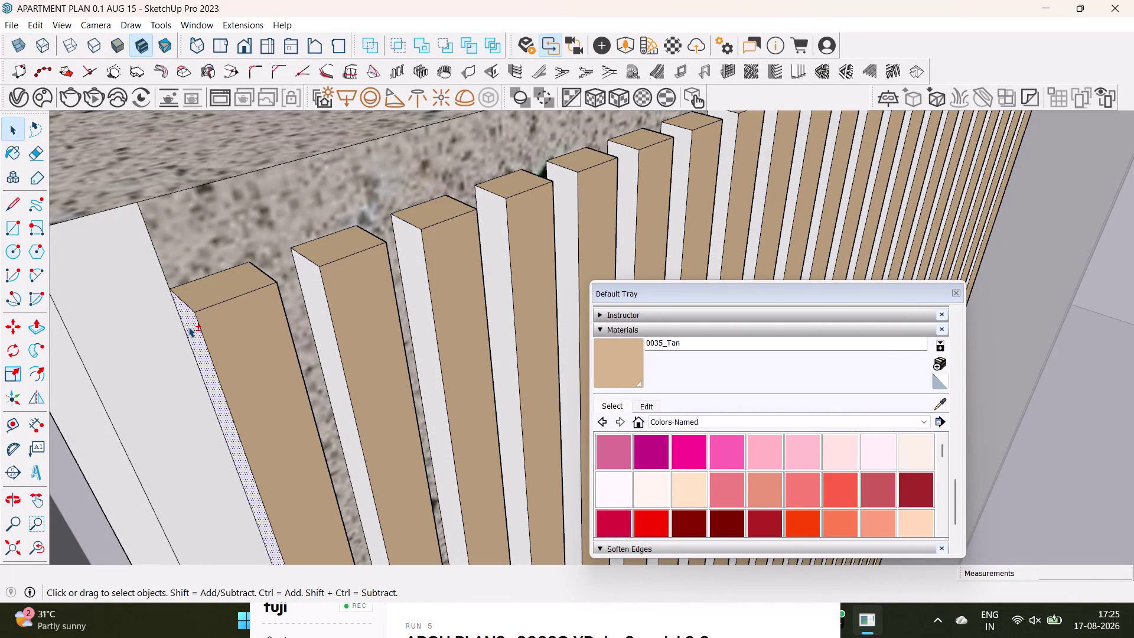
click(306, 281)
click(405, 244)
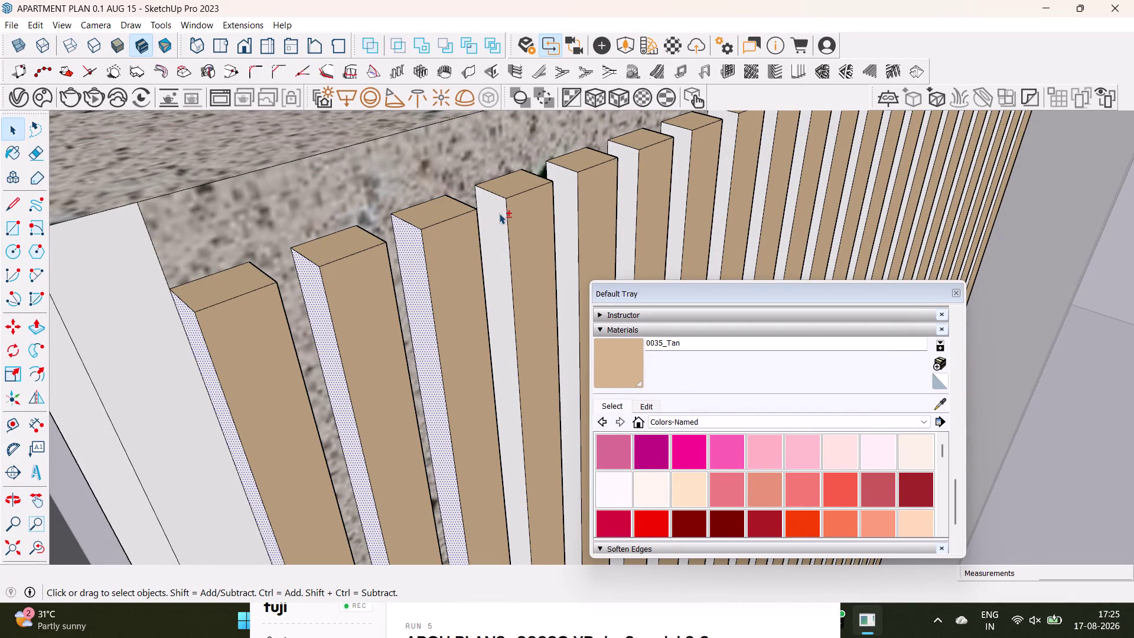
click(499, 214)
click(568, 192)
middle_drag(574, 189, 356, 321)
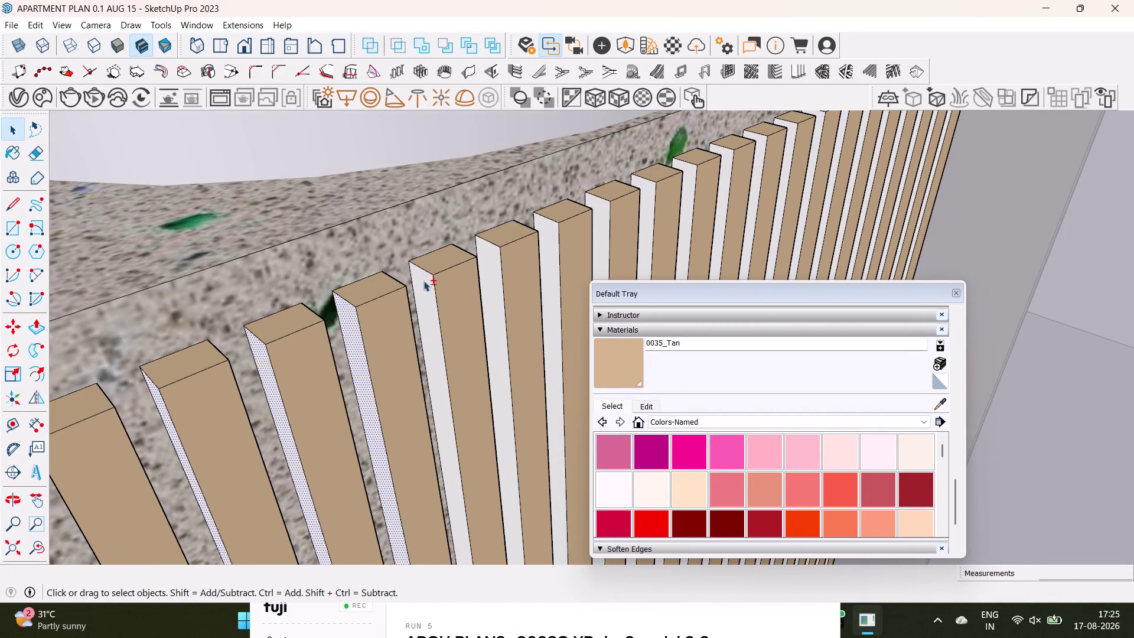
click(423, 280)
click(491, 264)
click(550, 239)
click(595, 224)
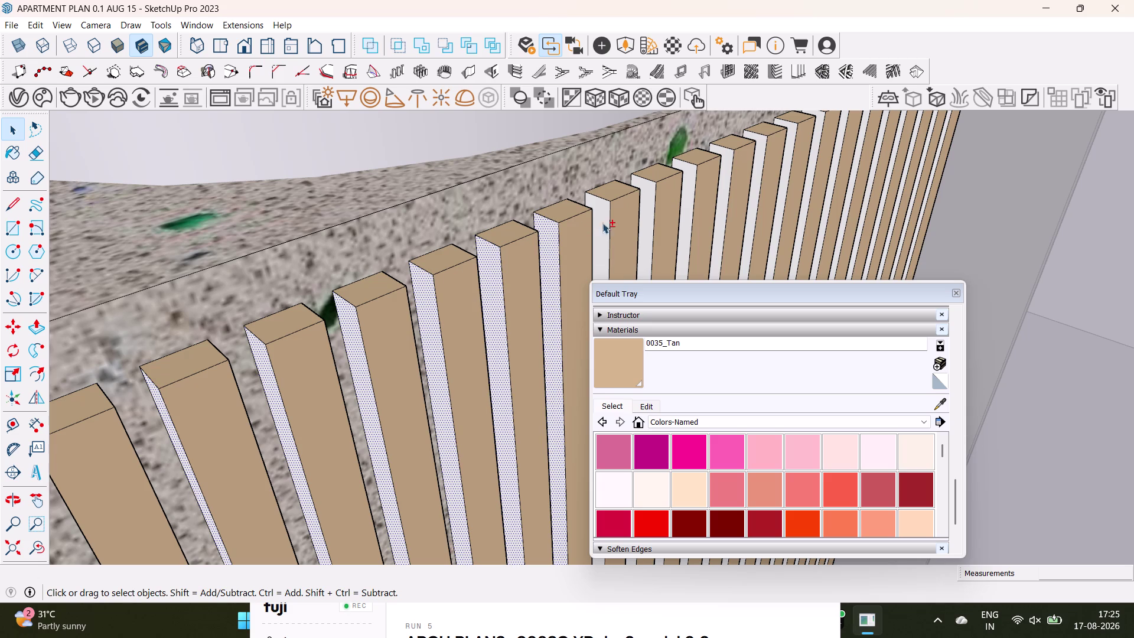
click(651, 202)
Add more slat side faces, working toward the curved end of the counter.
middle_drag(649, 191, 453, 316)
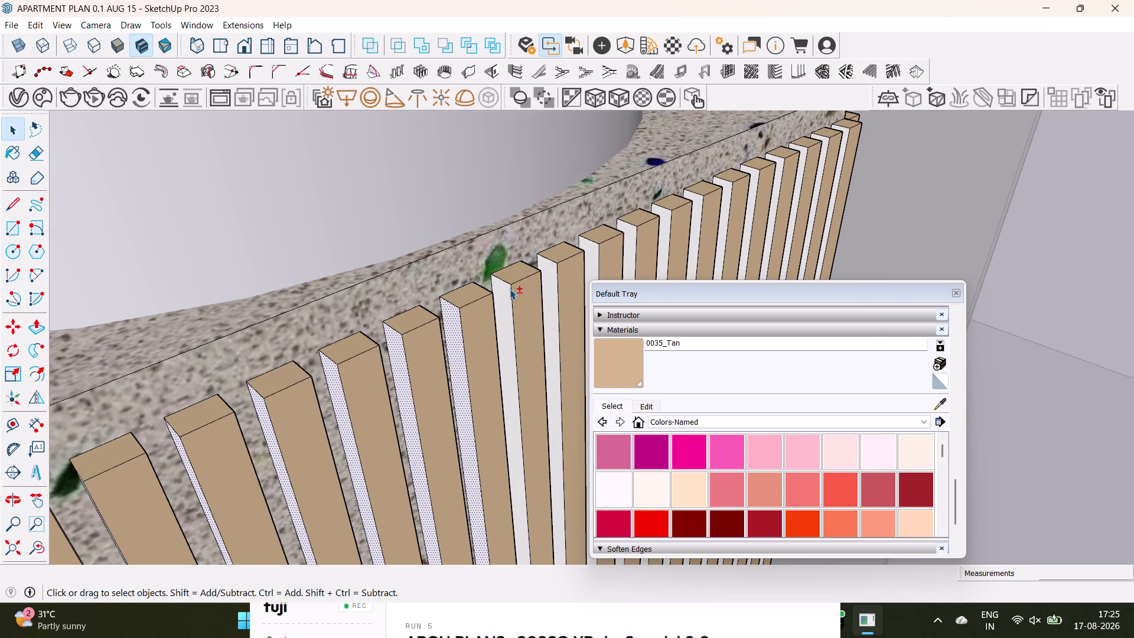
click(504, 297)
click(550, 273)
click(595, 251)
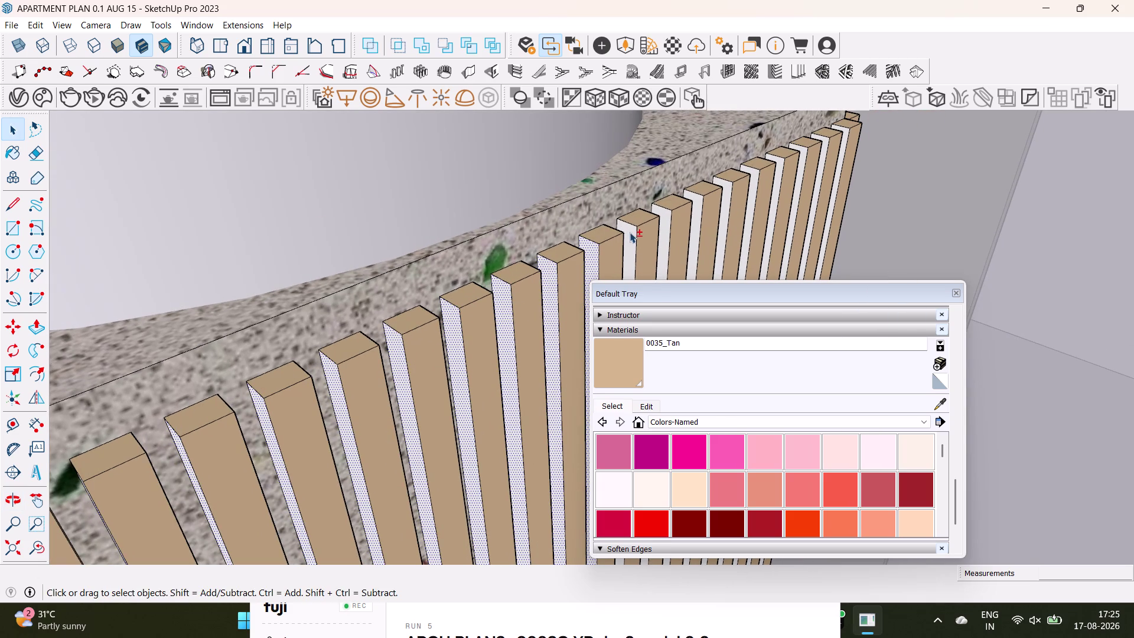
click(629, 232)
click(666, 226)
middle_drag(650, 230, 390, 339)
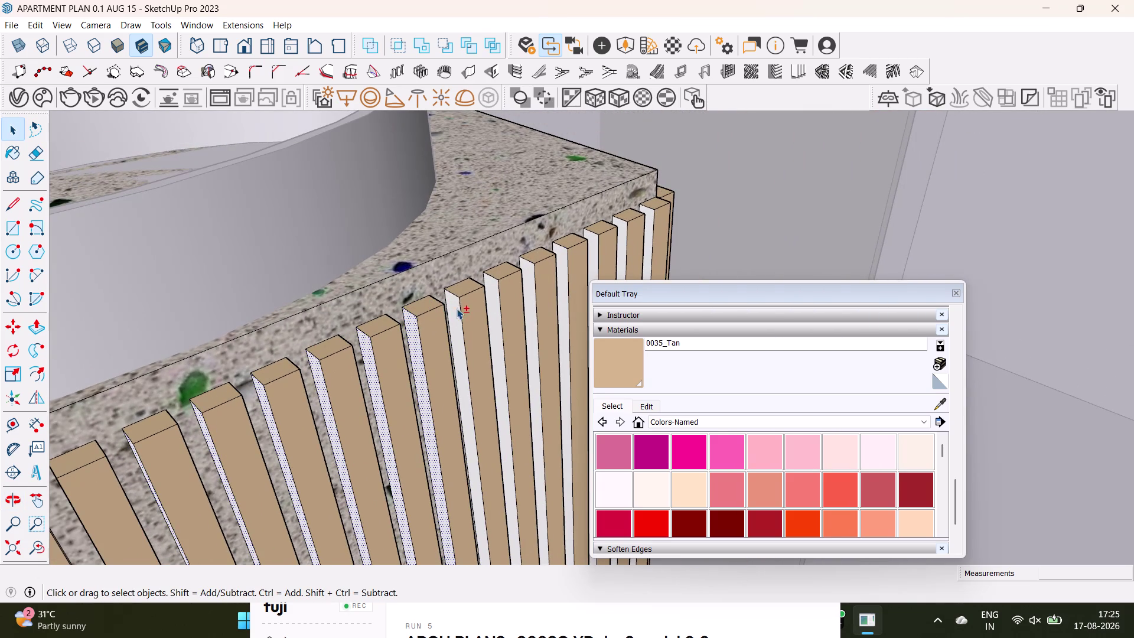
click(454, 310)
click(491, 286)
click(533, 276)
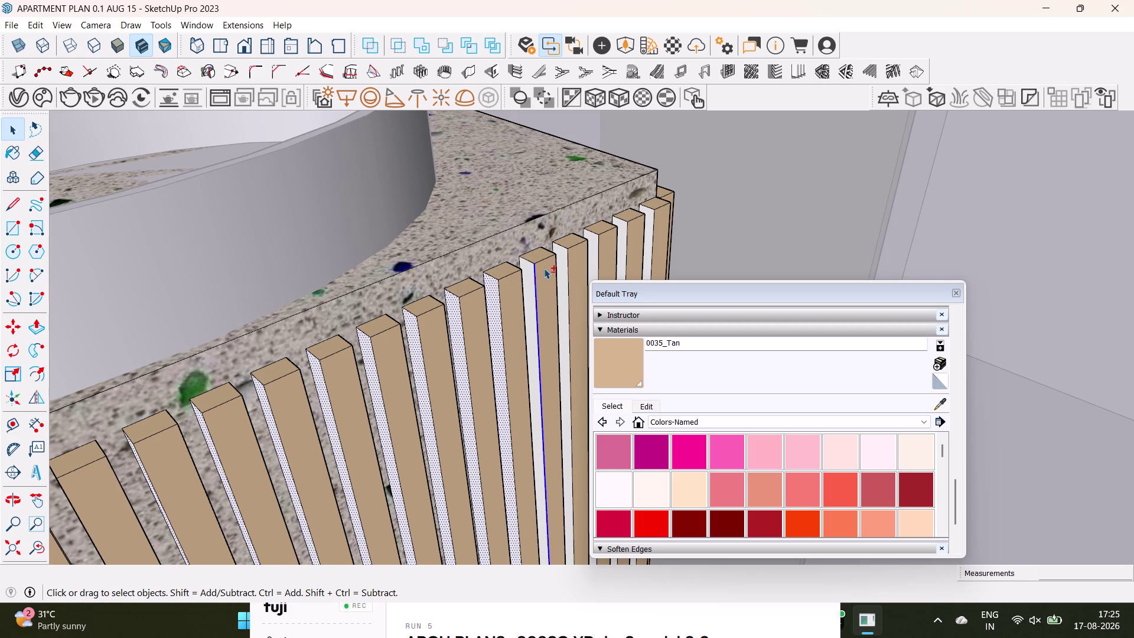
Add the remaining slat side faces to the selection and apply 0035_Tan to them.
click(532, 271)
click(565, 261)
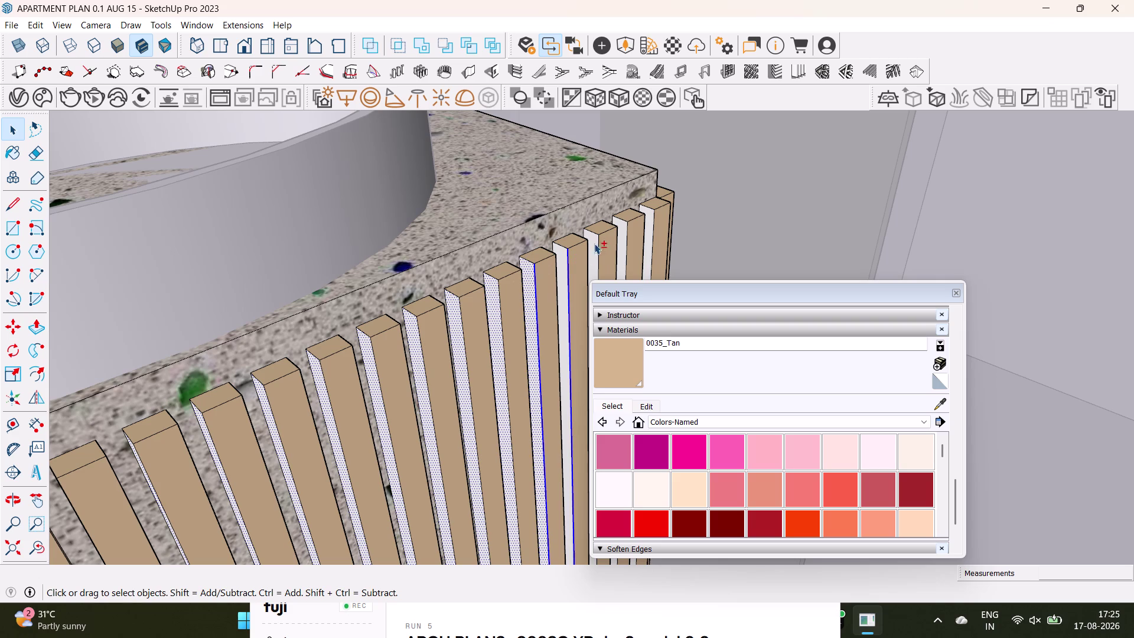
click(563, 254)
click(593, 245)
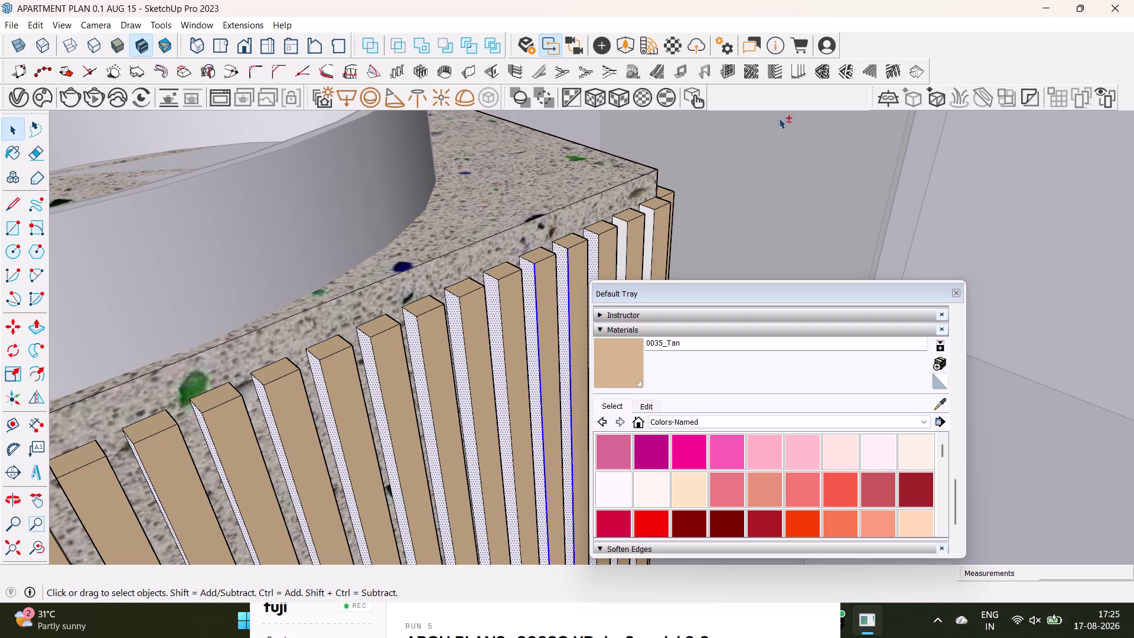
click(622, 236)
click(651, 229)
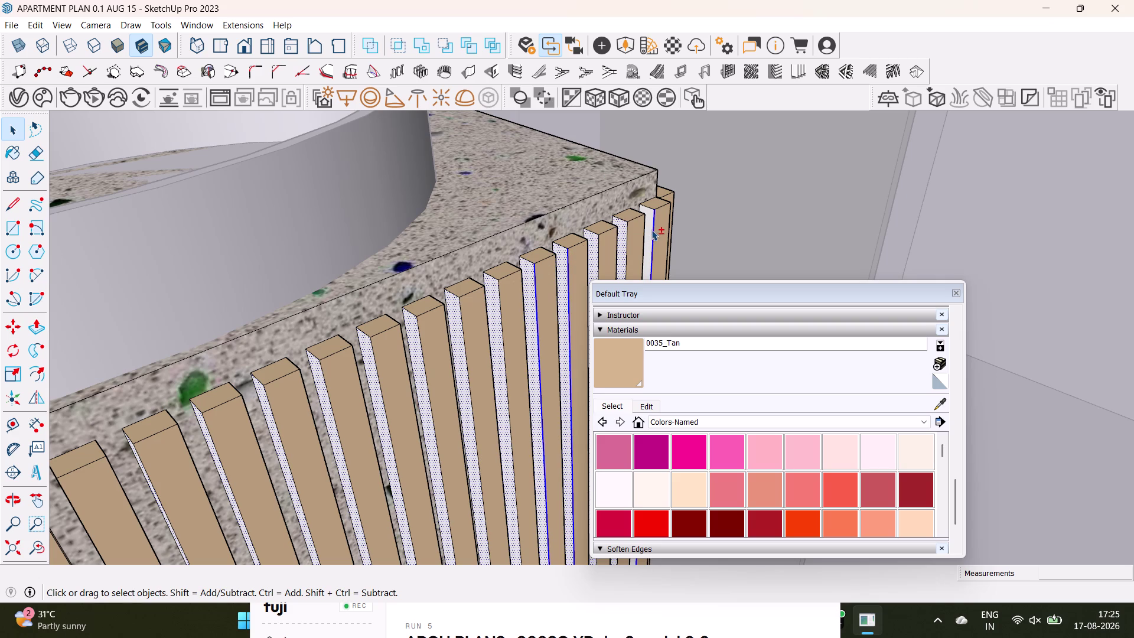
click(646, 233)
click(610, 373)
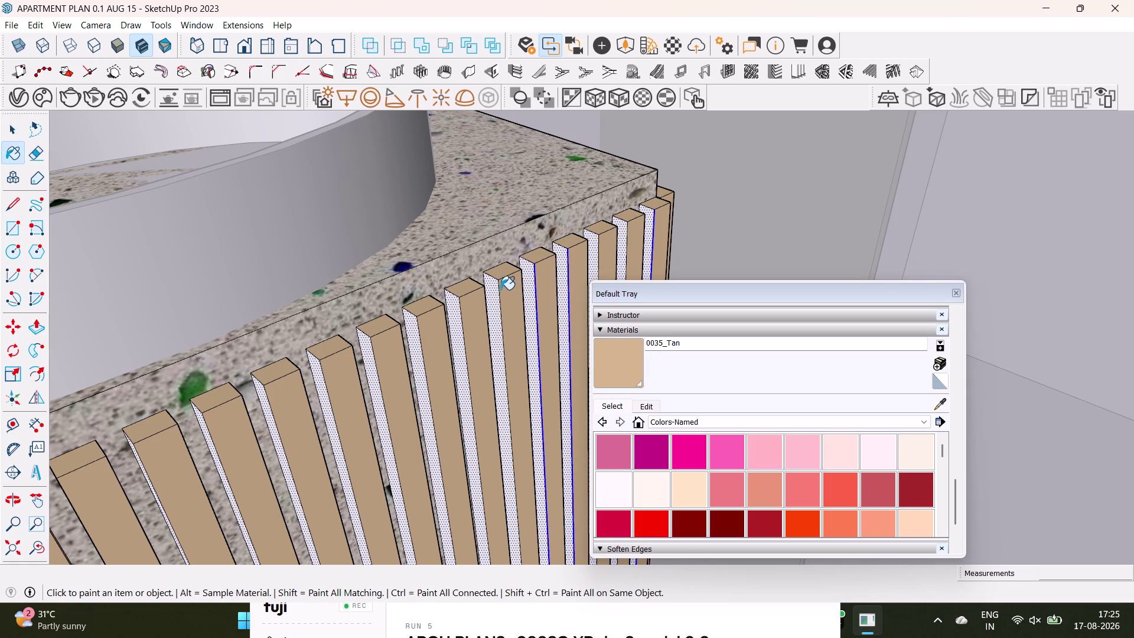
click(528, 278)
scroll(down, 3)
middle_drag(421, 358, 530, 282)
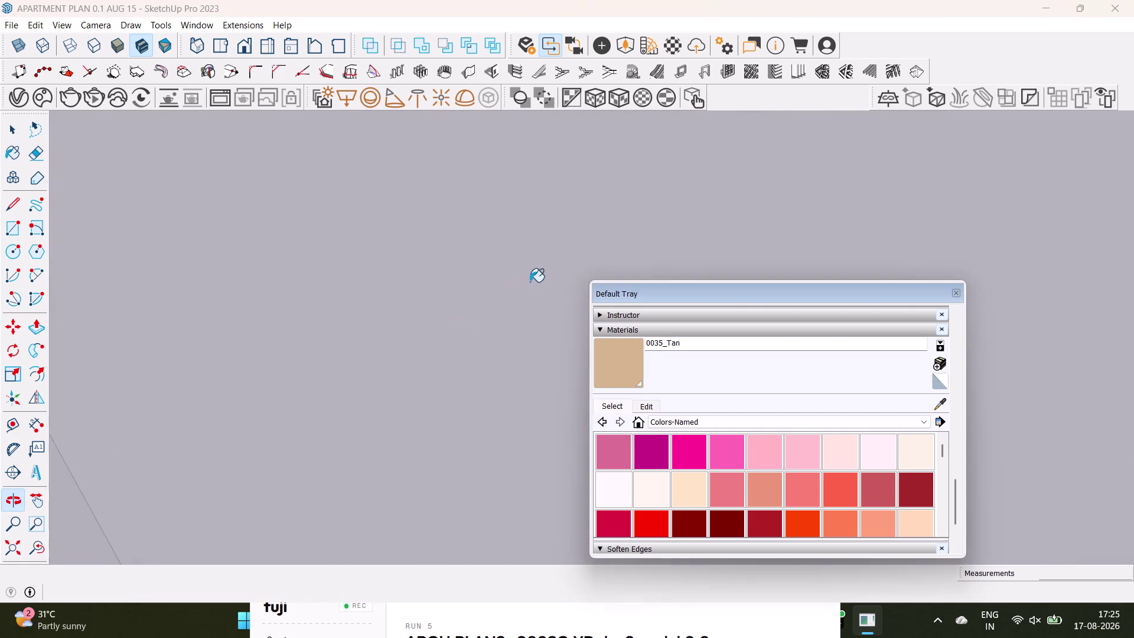
middle_drag(526, 283, 244, 369)
click(6, 550)
scroll(up, 3)
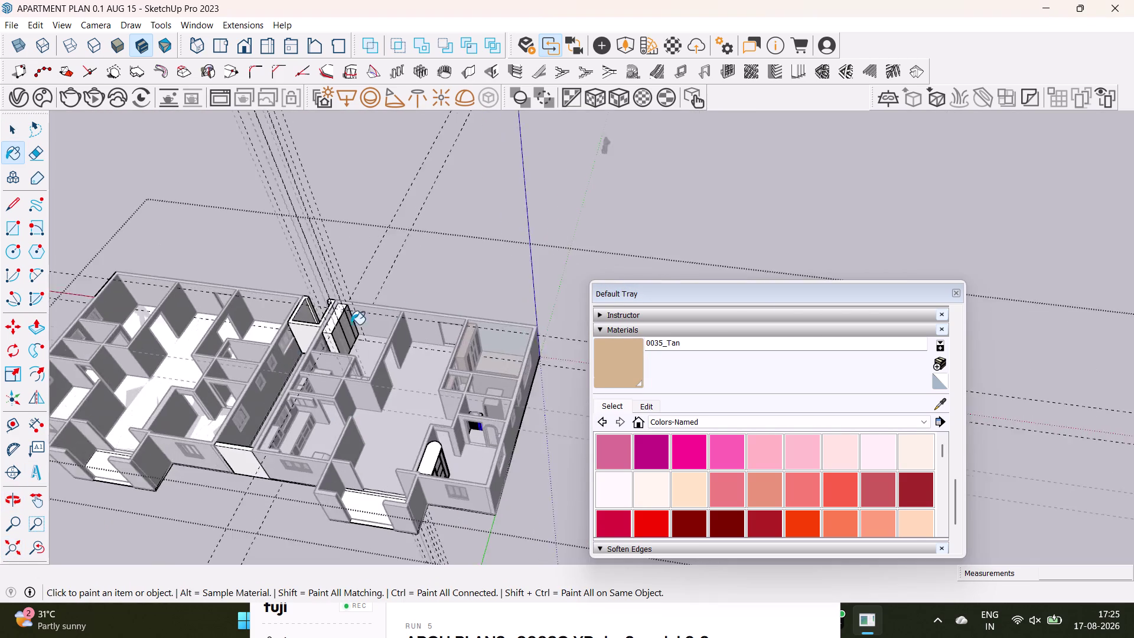
scroll(up, 3)
middle_drag(423, 397, 122, 473)
scroll(down, 3)
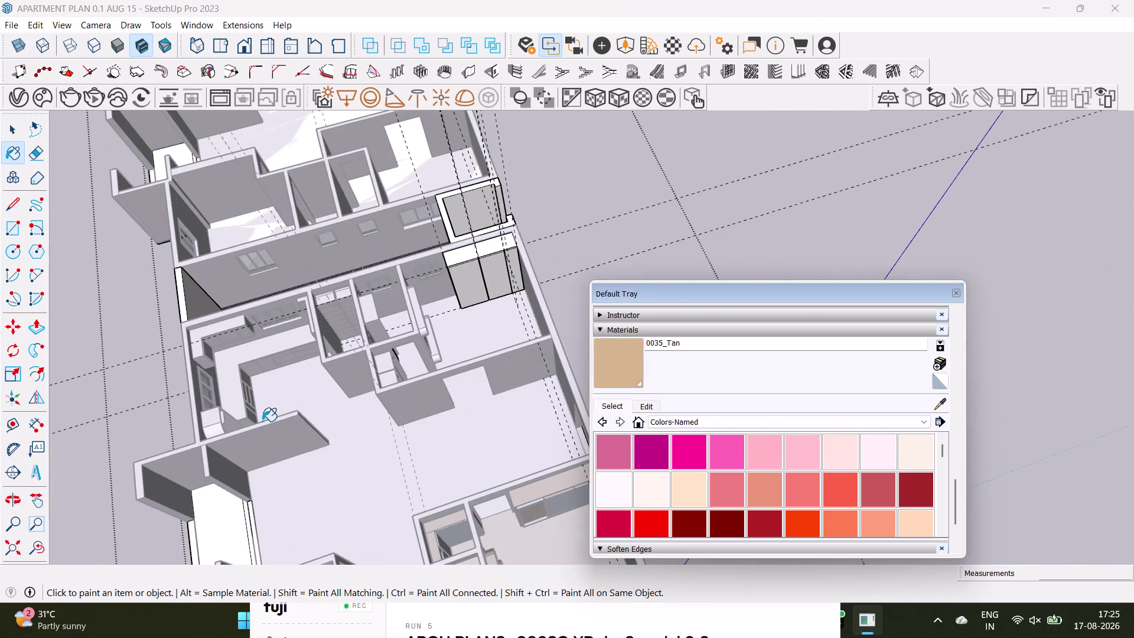
key(space)
click(574, 264)
scroll(up, 3)
scroll(down, 3)
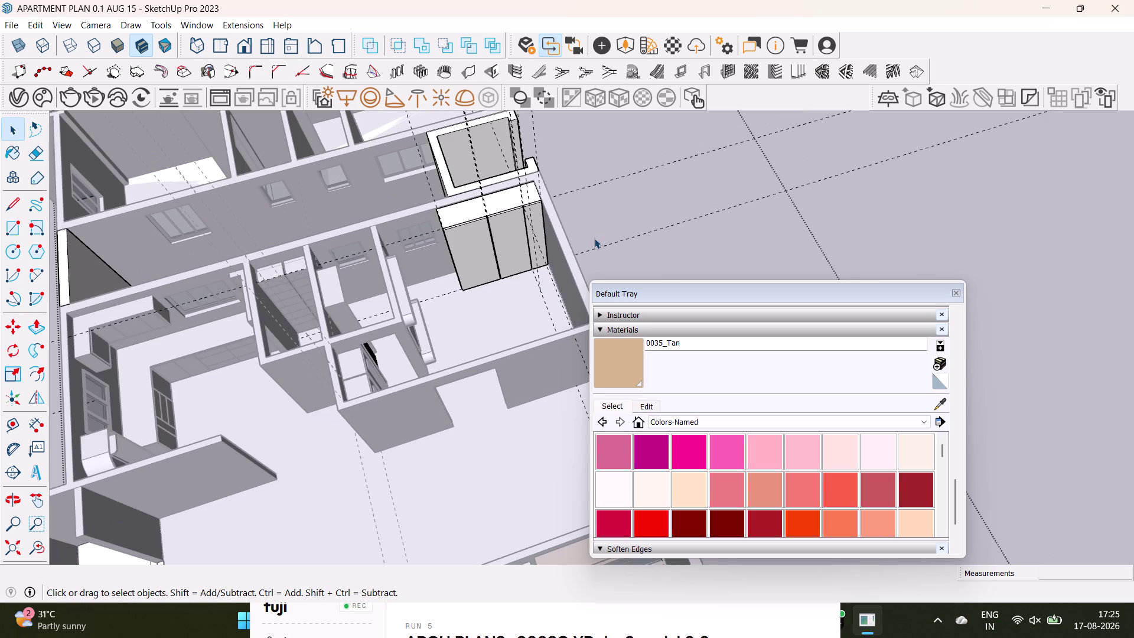
click(613, 231)
middle_drag(470, 324, 279, 371)
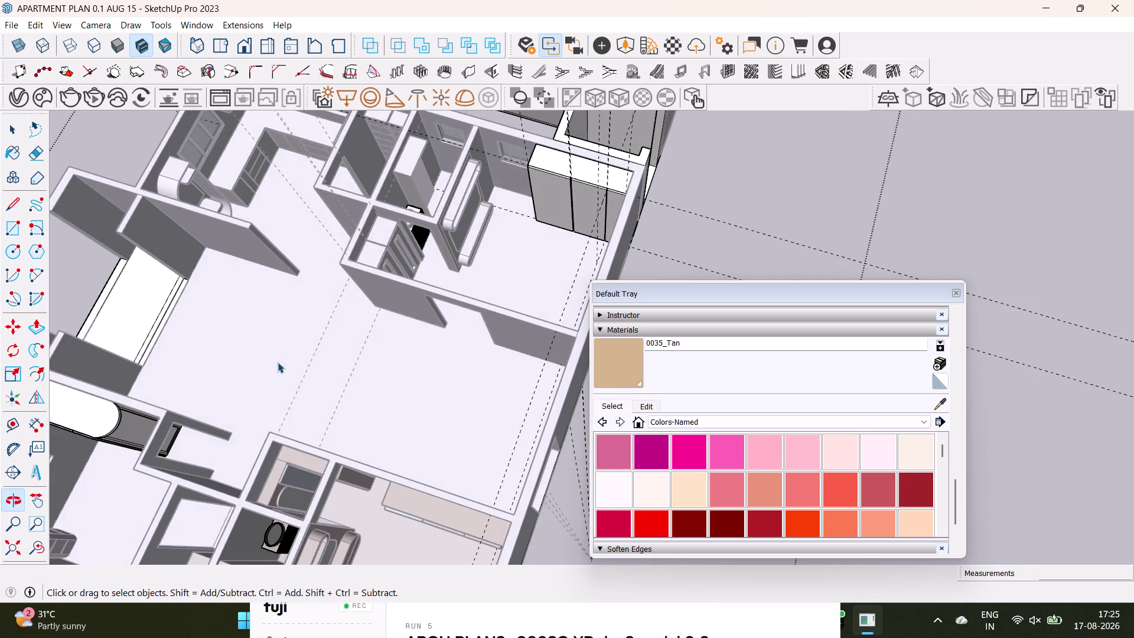
scroll(down, 3)
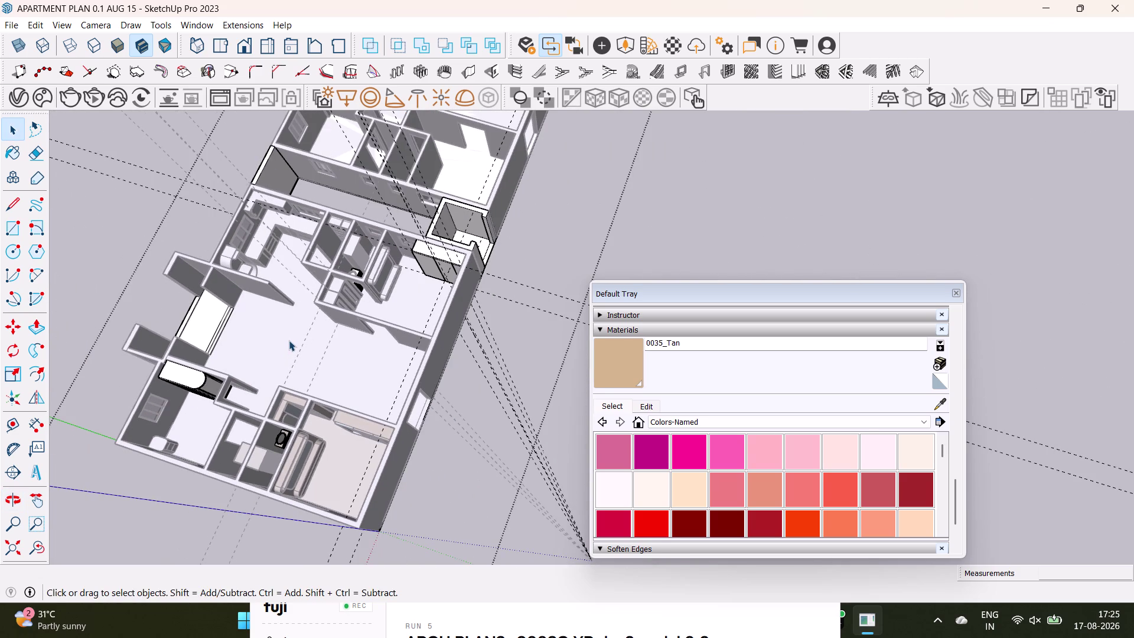
scroll(up, 3)
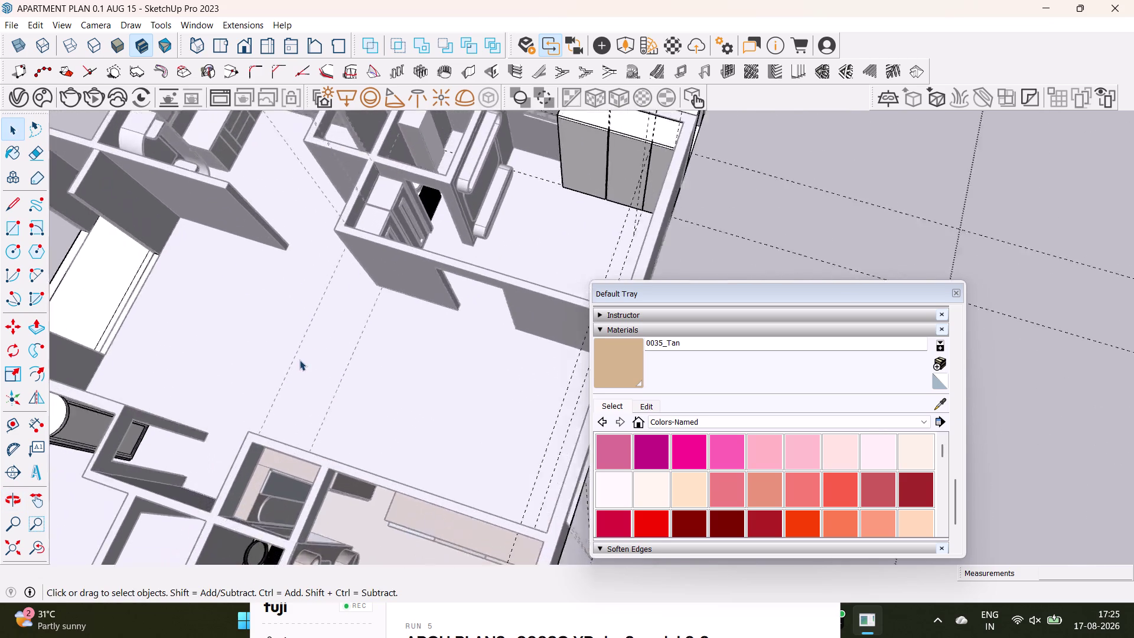
scroll(up, 3)
middle_drag(304, 354, 205, 271)
scroll(up, 3)
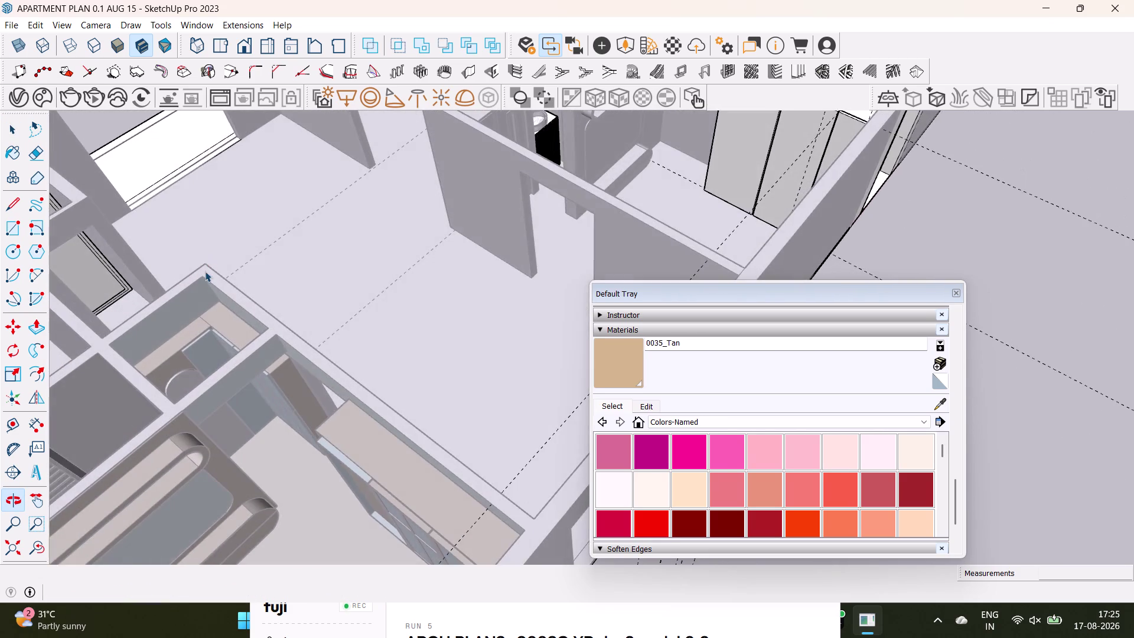
scroll(down, 3)
key(space)
scroll(down, 3)
middle_drag(270, 276, 513, 320)
scroll(up, 3)
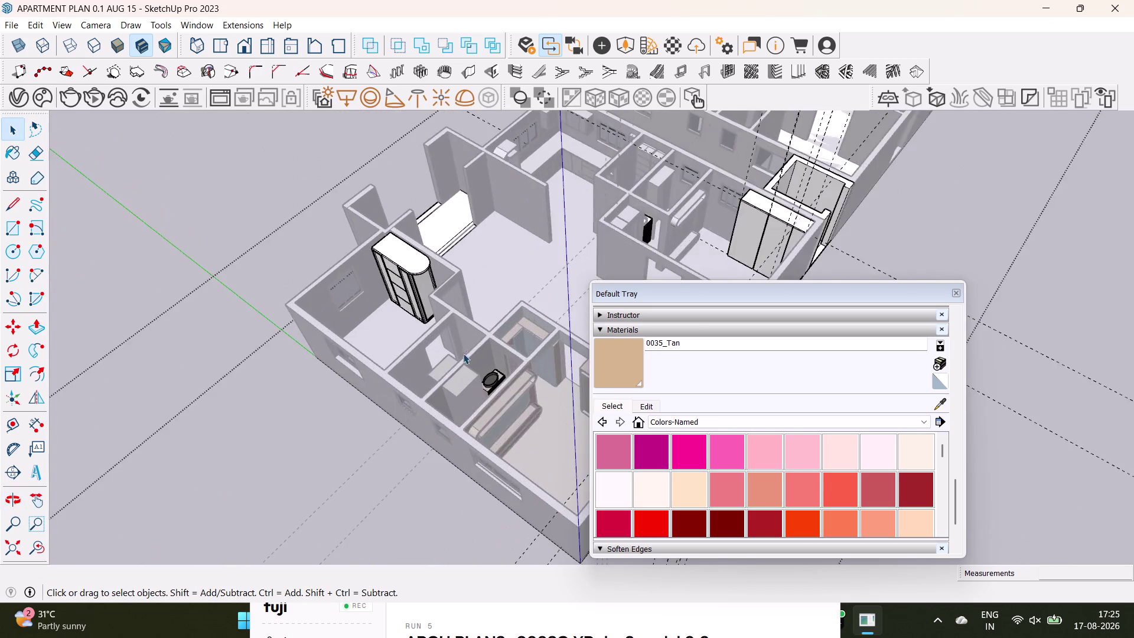
scroll(up, 3)
middle_drag(445, 363, 549, 407)
key(space)
triple_click(60, 182)
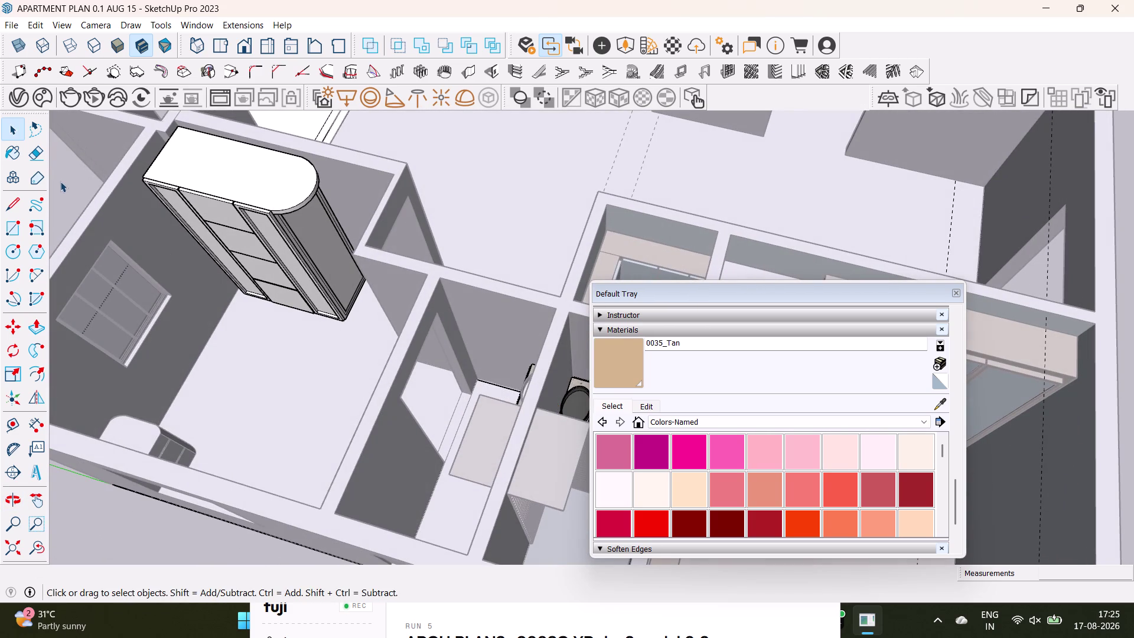
middle_drag(248, 336, 537, 407)
middle_drag(537, 406, 418, 266)
middle_drag(430, 280, 491, 271)
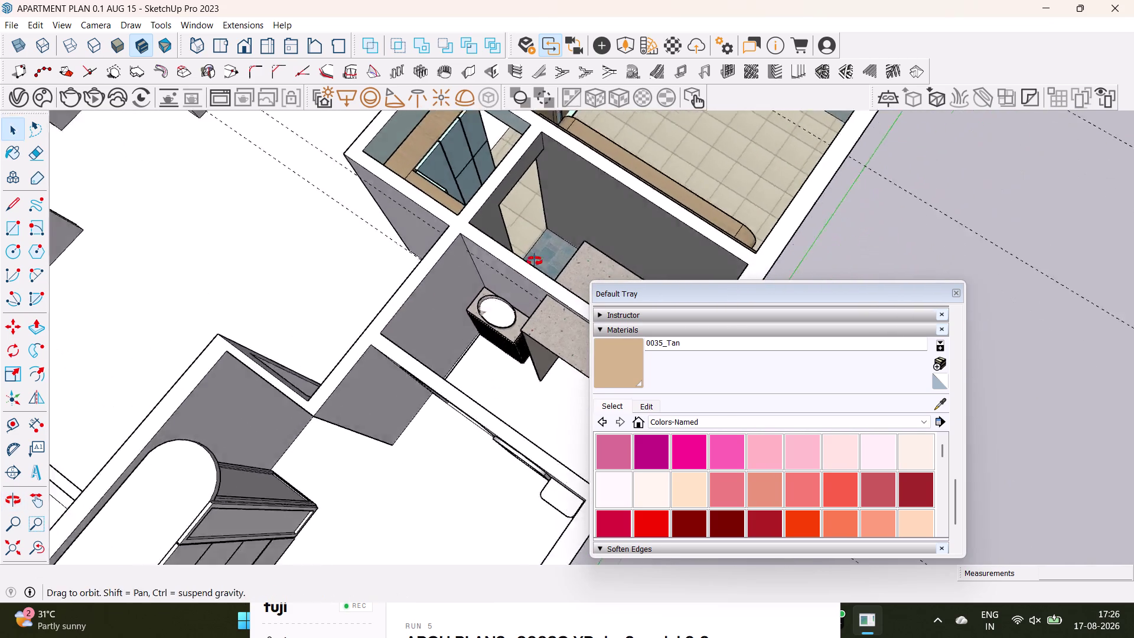
middle_drag(490, 270, 579, 248)
scroll(up, 3)
middle_drag(391, 364, 567, 316)
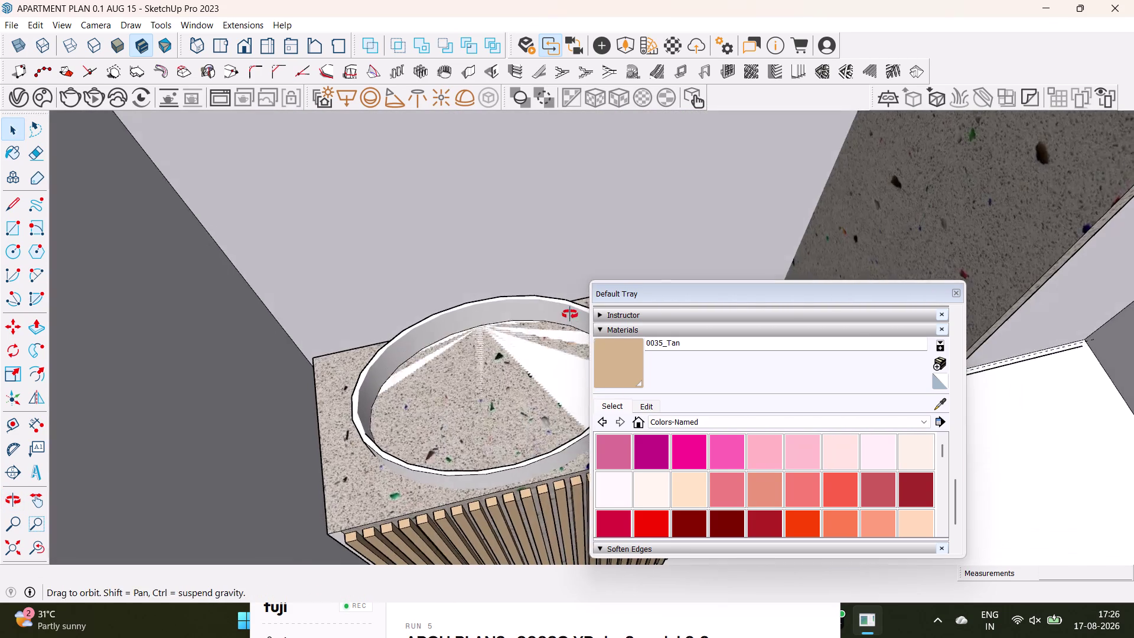
middle_drag(567, 316, 569, 314)
Sample the countertop's Stone E 150cm material and paint the basin floor with it.
click(943, 405)
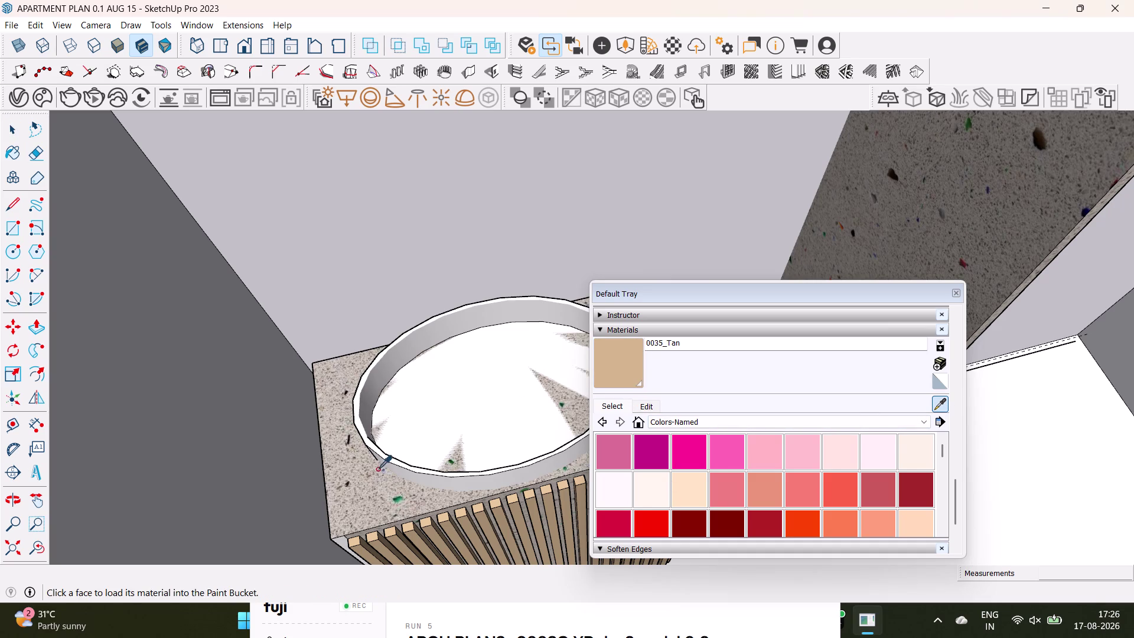
click(375, 469)
scroll(down, 3)
middle_drag(355, 486, 391, 362)
scroll(up, 3)
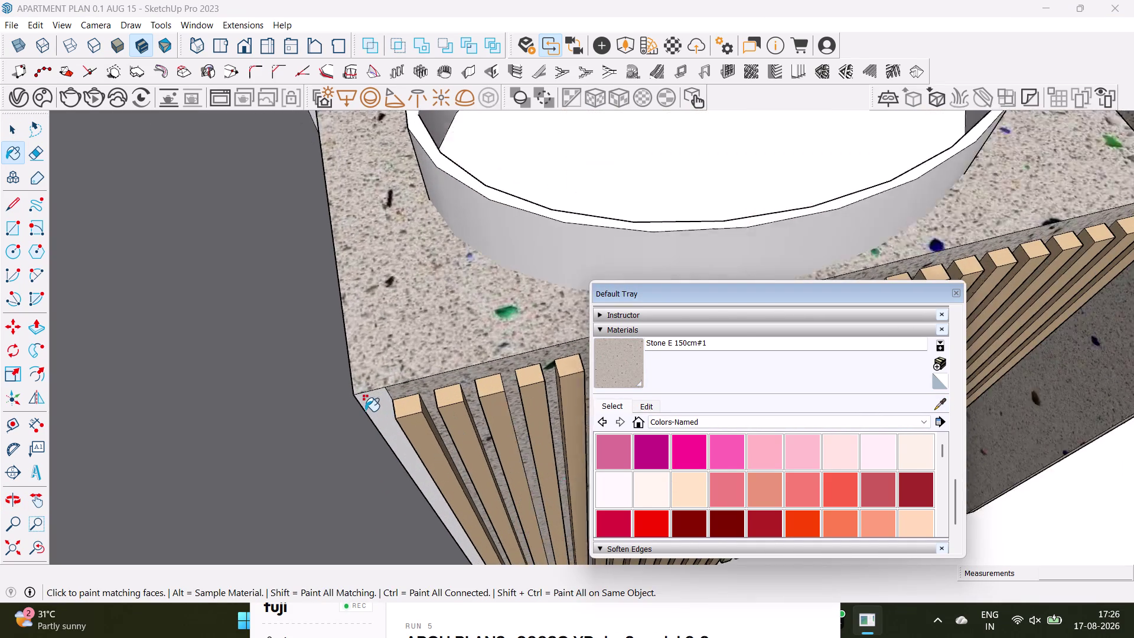
click(363, 402)
scroll(down, 3)
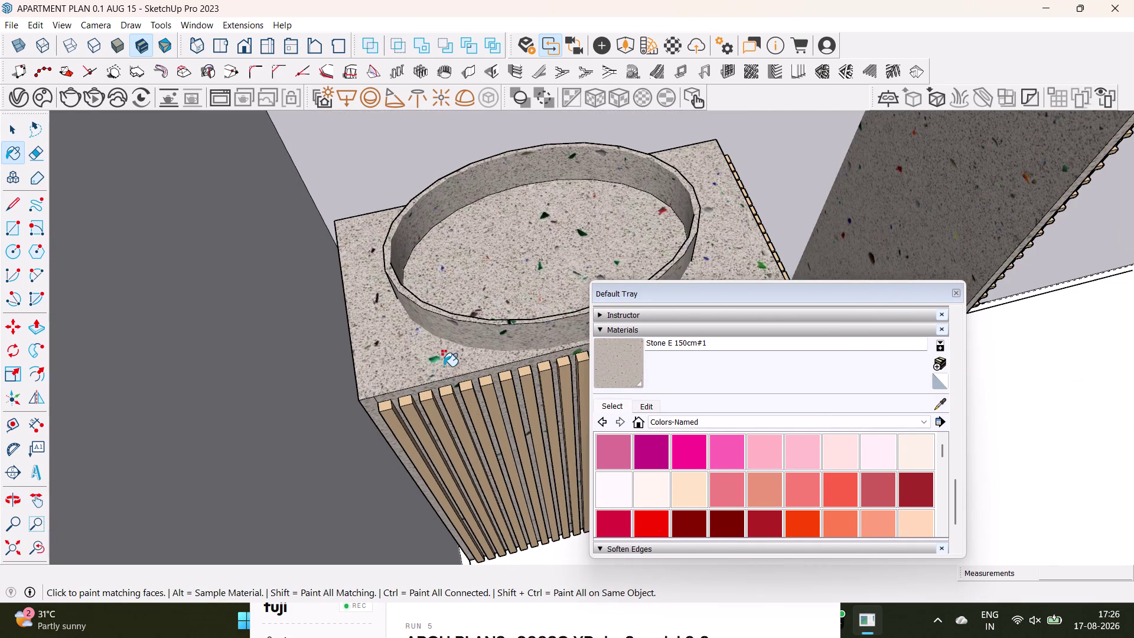
Undo that, open the sink unit for editing, and reapply the stone material.
key(ctrl+z)
key(space)
scroll(up, 3)
click(370, 412)
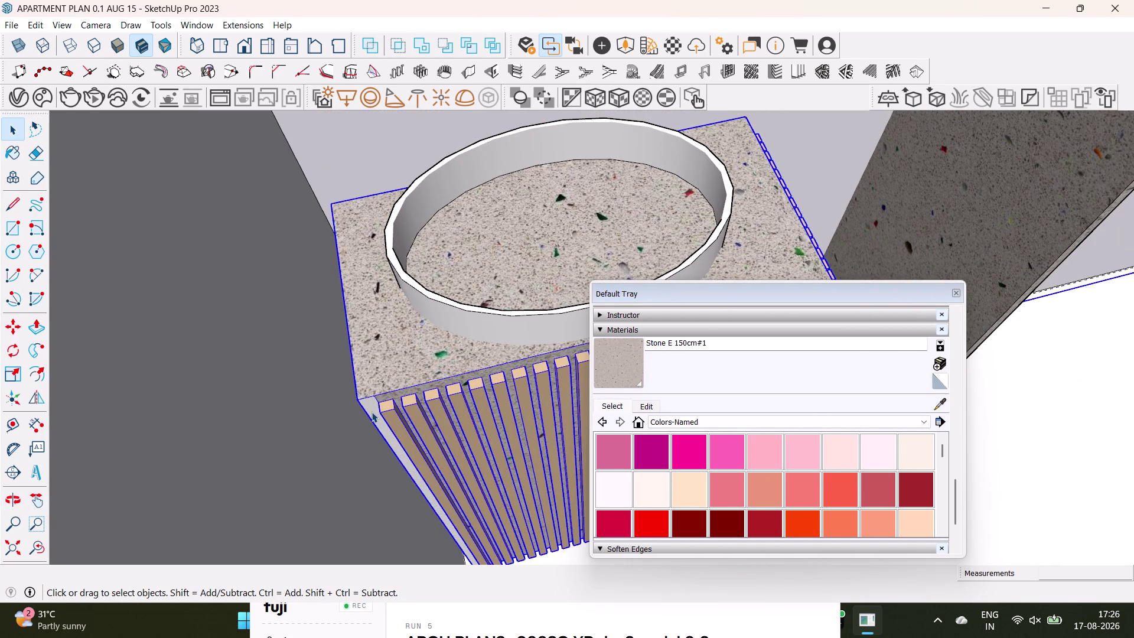
triple_click(371, 411)
double_click(373, 411)
click(378, 417)
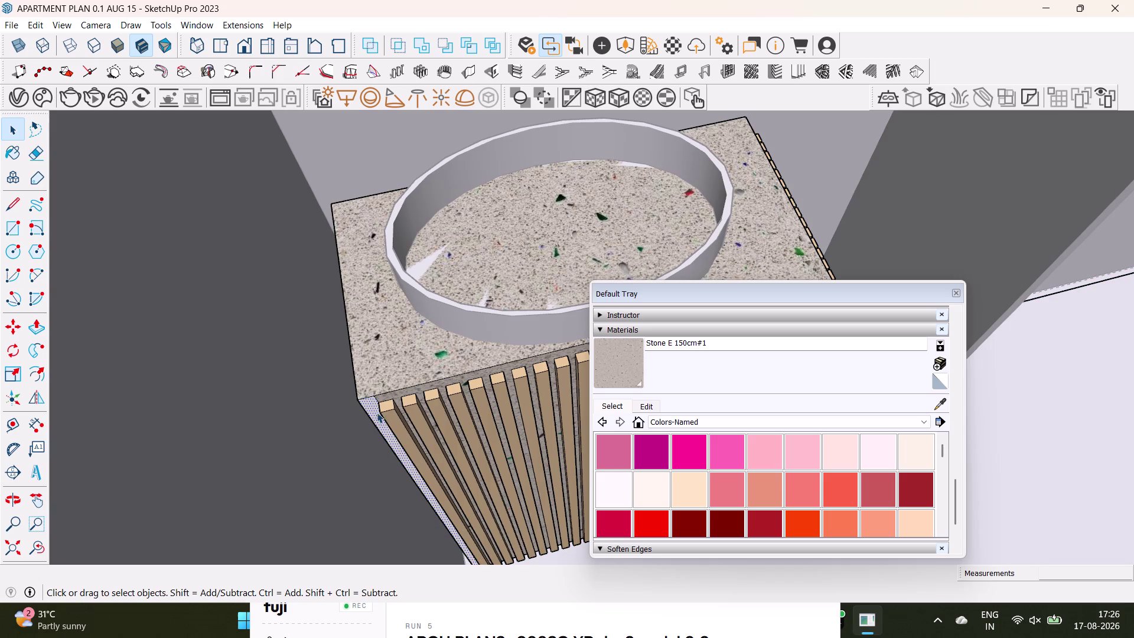
click(621, 373)
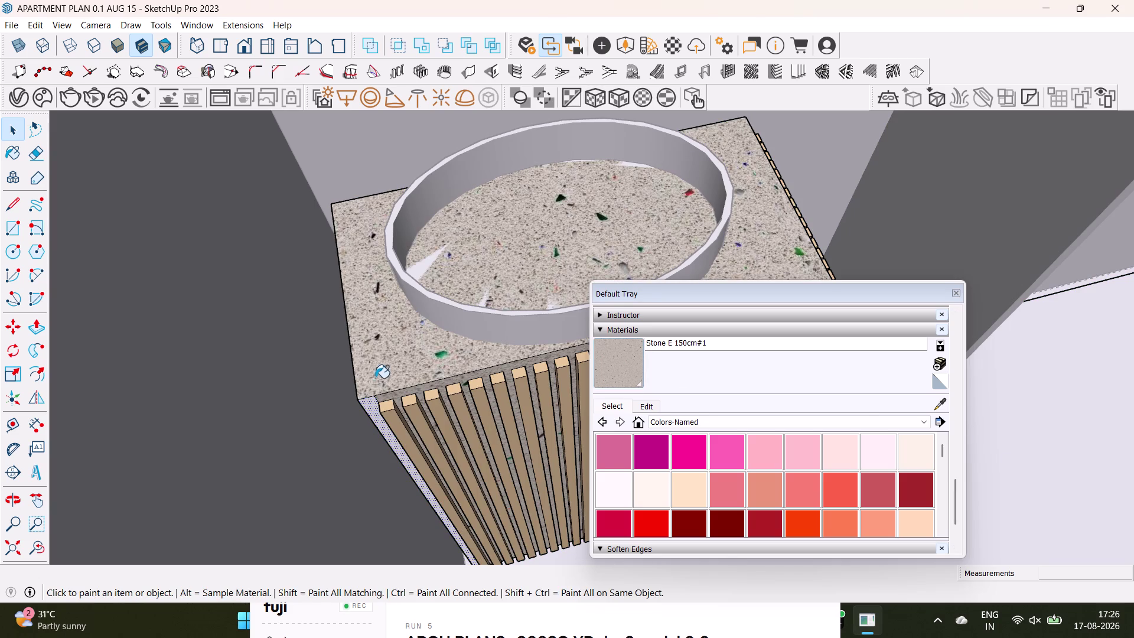
click(371, 409)
Orbit out from the sink unit and select an object on the nearby unit.
scroll(down, 3)
middle_drag(507, 410, 431, 444)
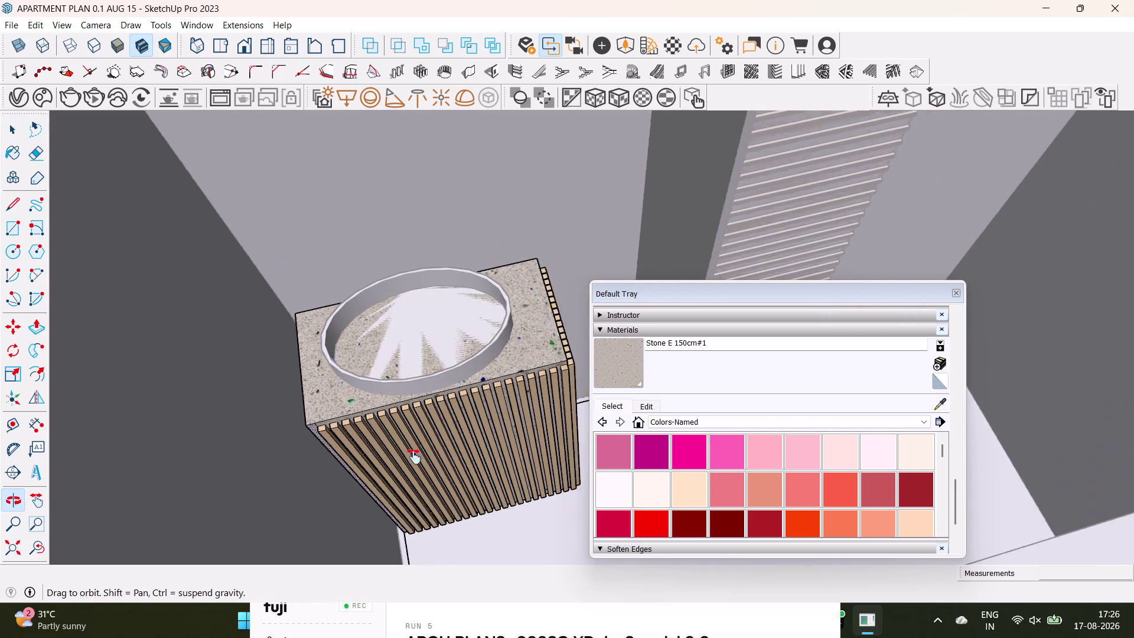
middle_drag(432, 444, 390, 482)
key(space)
scroll(down, 3)
key(space)
click(641, 265)
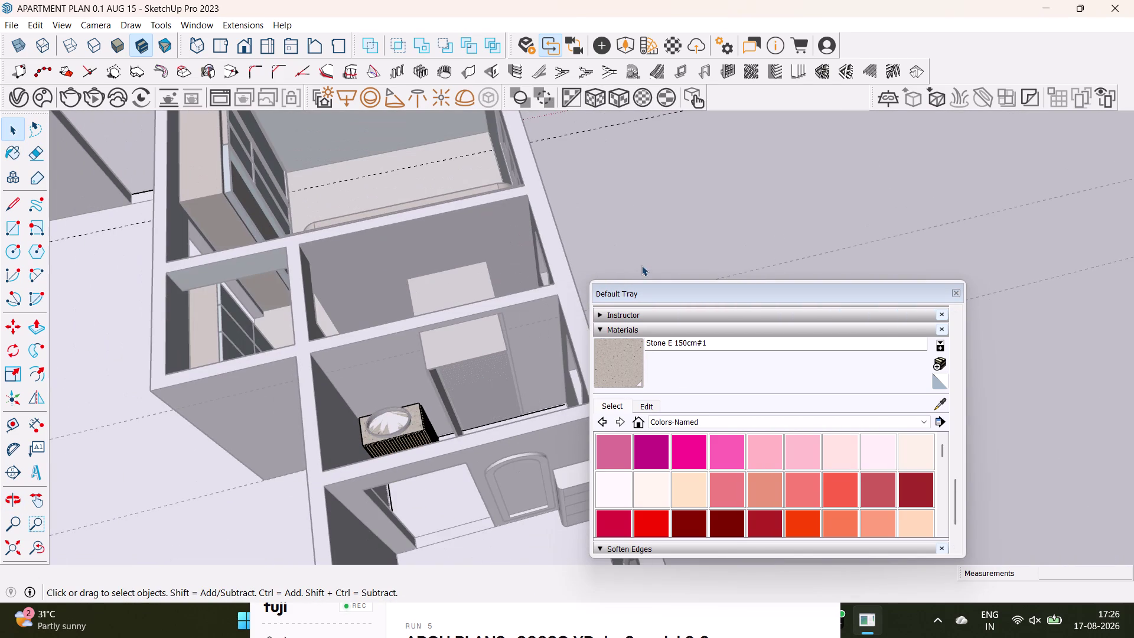
double_click(629, 252)
scroll(up, 3)
Orbit toward the second stone-topped unit, then back to the sink basin.
middle_drag(453, 362, 443, 362)
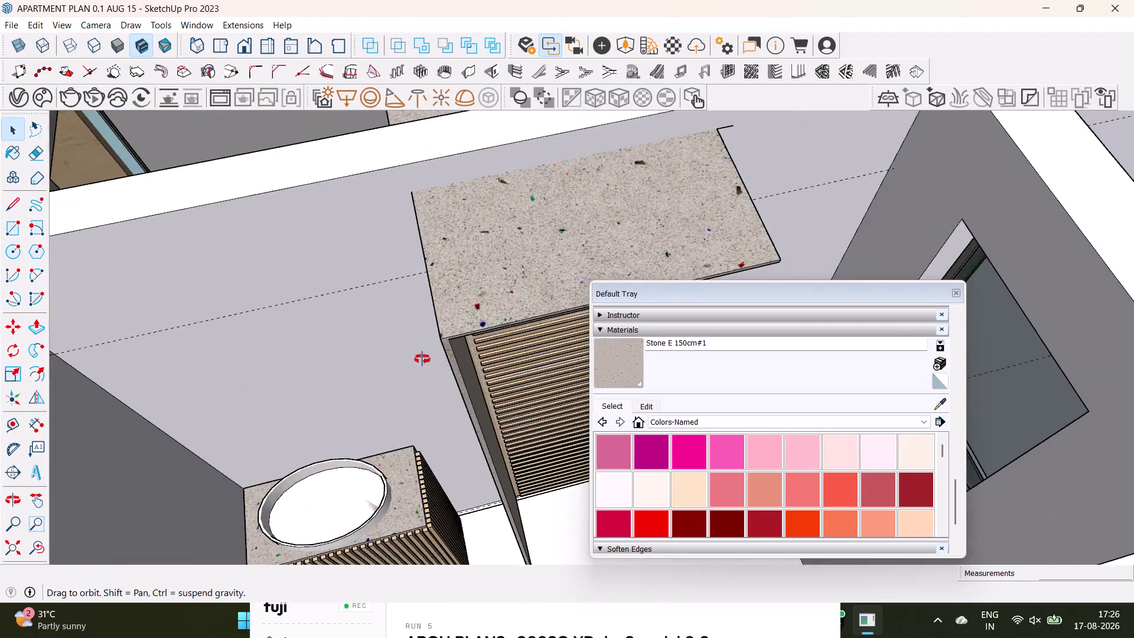
middle_drag(443, 362, 171, 357)
scroll(up, 3)
scroll(down, 3)
middle_drag(334, 339, 433, 319)
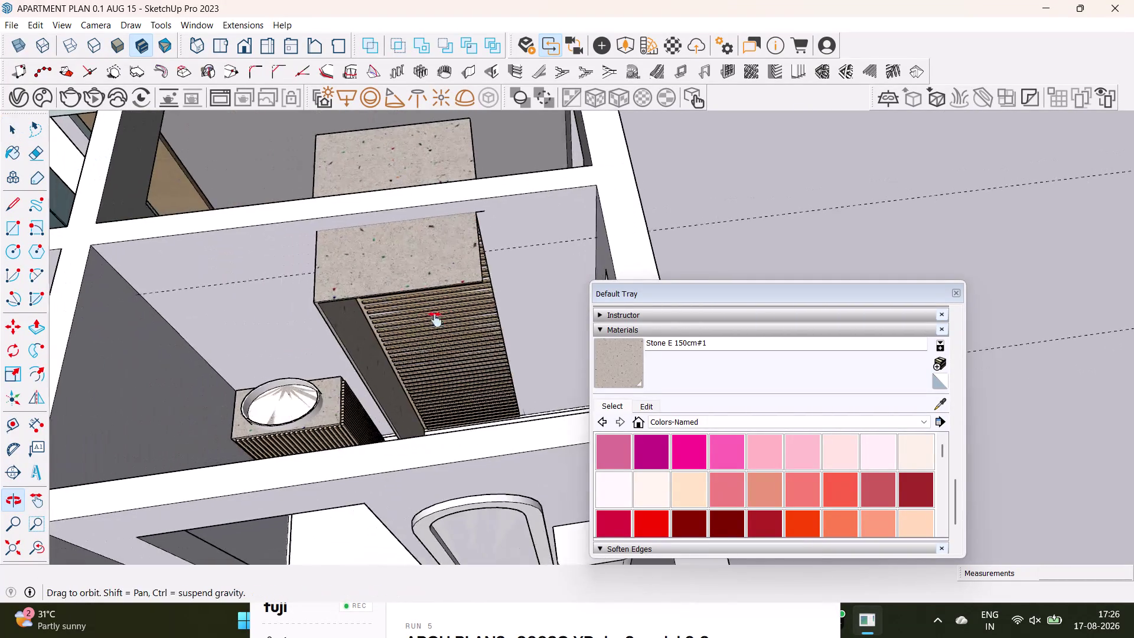
middle_drag(432, 319, 435, 319)
scroll(up, 3)
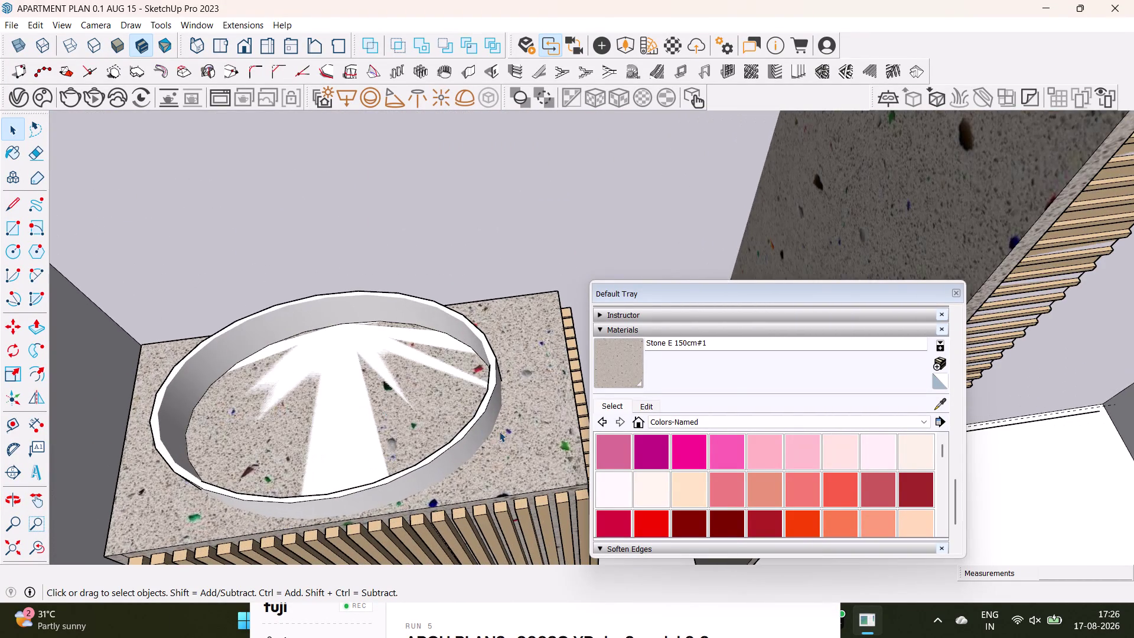
Select the basin's round rim.
triple_click(460, 447)
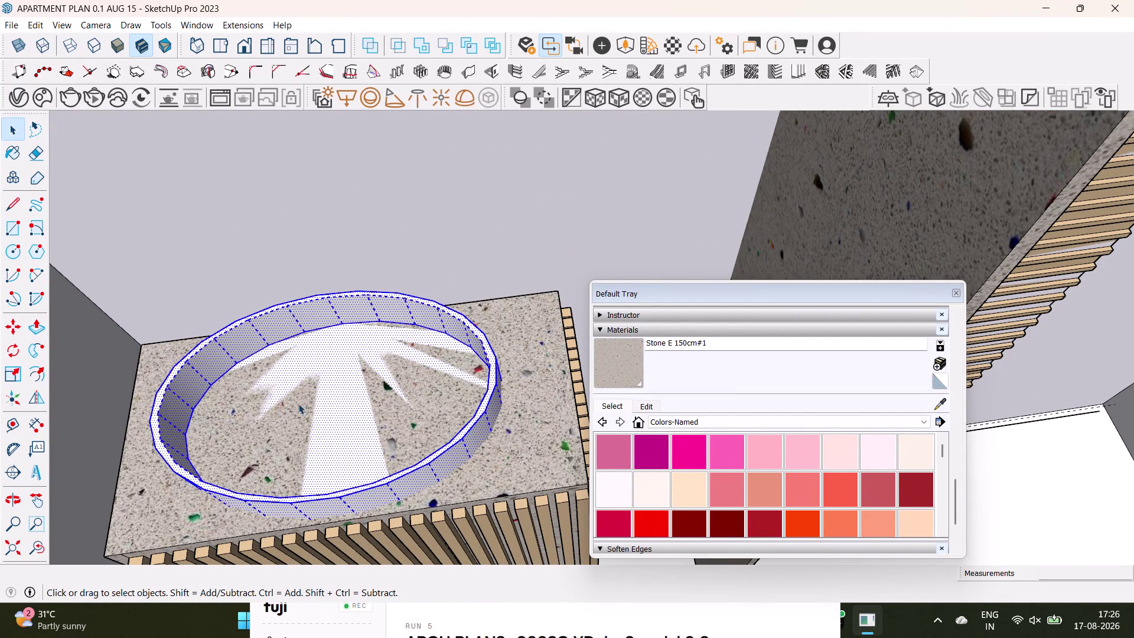
click(302, 407)
click(289, 413)
click(271, 414)
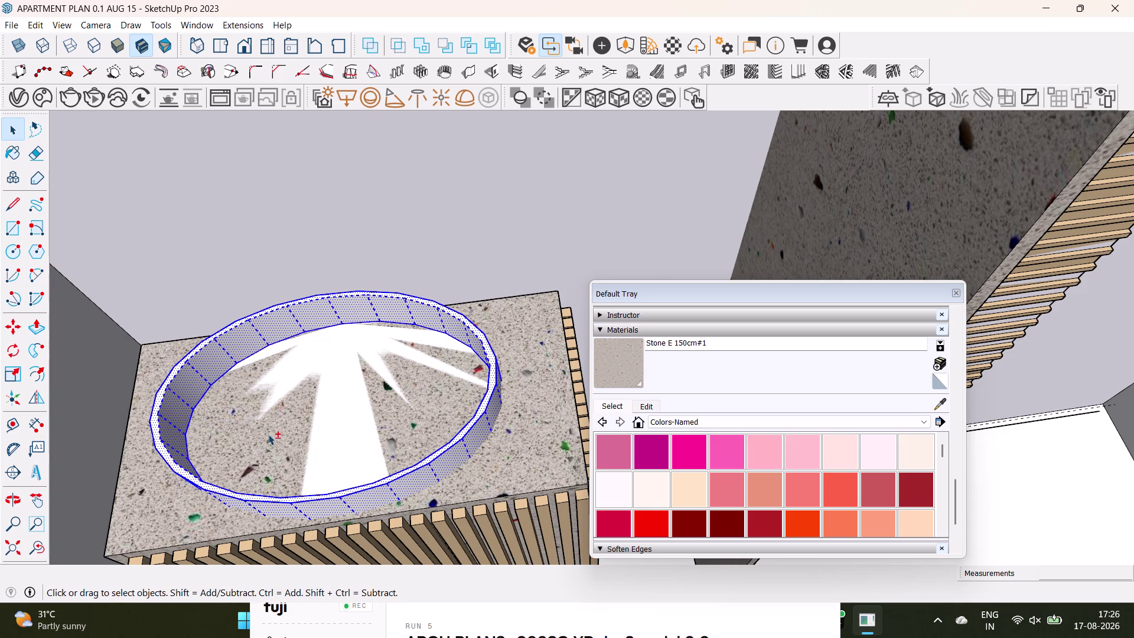
click(281, 420)
scroll(down, 3)
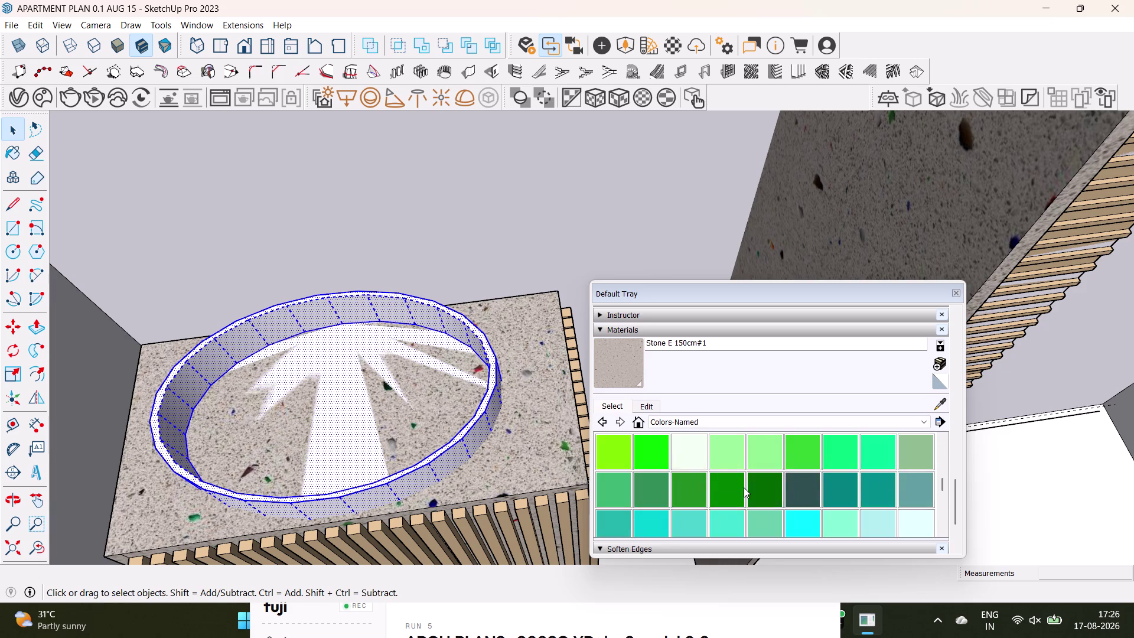
scroll(down, 3)
scroll(down, 3)
scroll(down, 3)
scroll(up, 3)
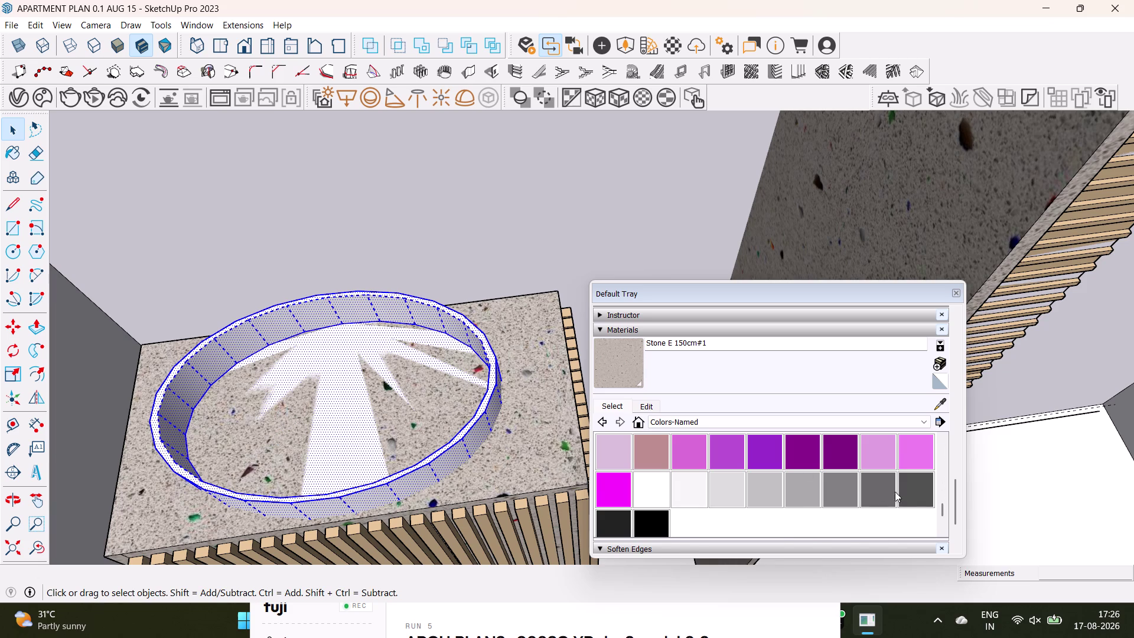
Paint the basin rim 0135_DarkGray and orbit to check the result.
click(901, 491)
click(485, 422)
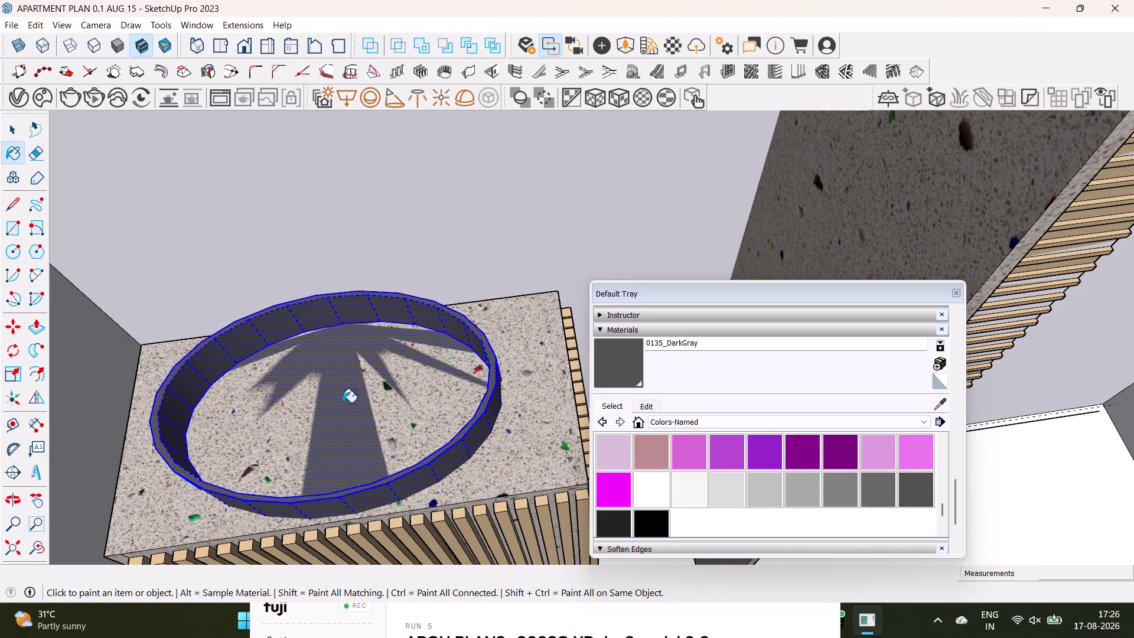
key(space)
click(416, 412)
middle_drag(396, 423, 278, 507)
scroll(down, 3)
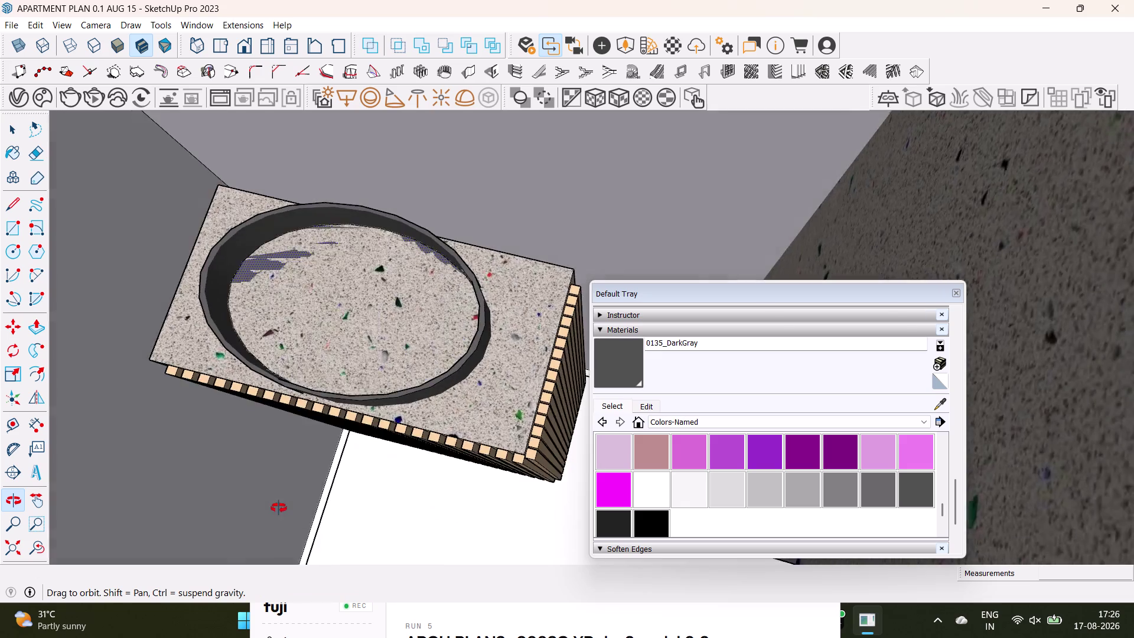
middle_drag(279, 507, 424, 305)
Scroll the Colors-Named list in the Materials panel down toward the blue and purple swatches.
scroll(down, 3)
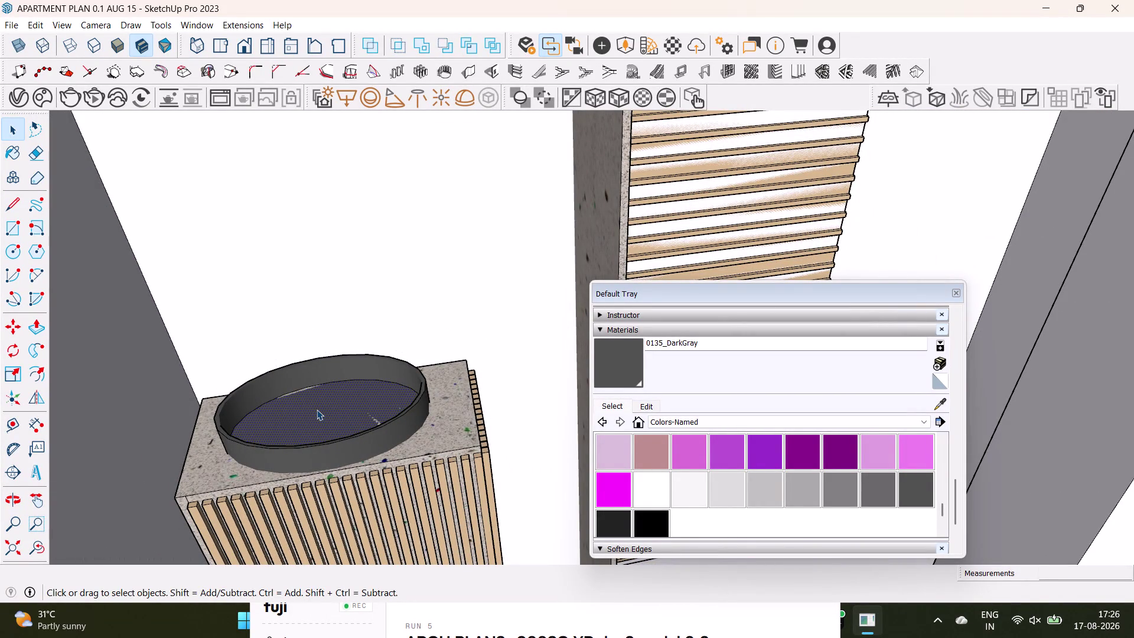
scroll(down, 3)
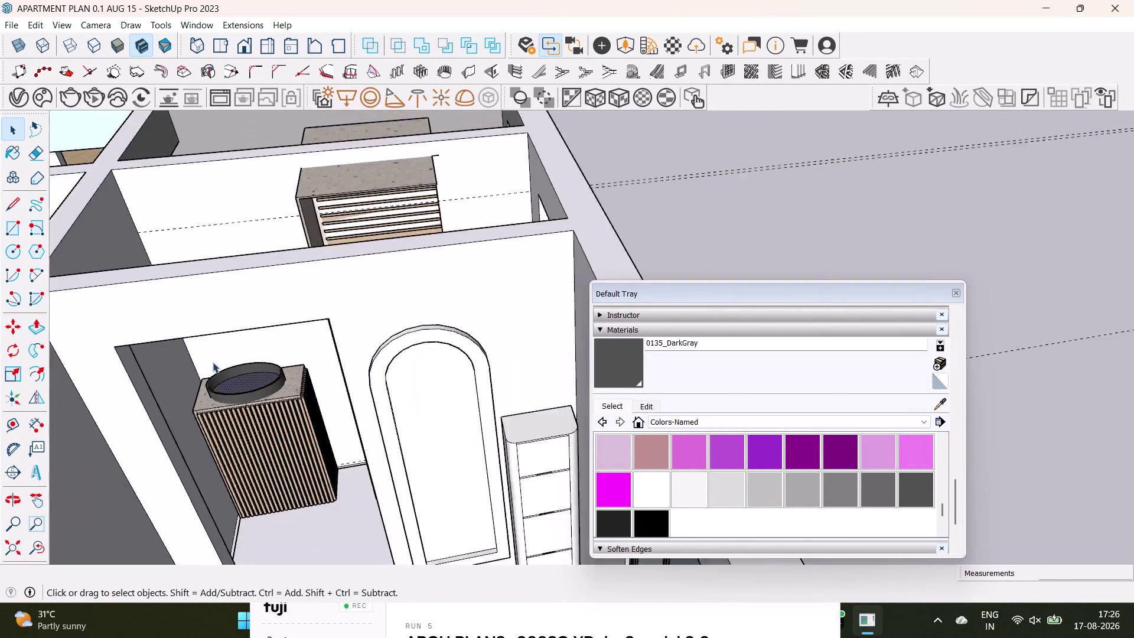
scroll(down, 3)
key(space)
click(500, 308)
scroll(up, 3)
Orbit past the arched mirror and out over the bedroom along the outer wall.
middle_drag(475, 372, 562, 363)
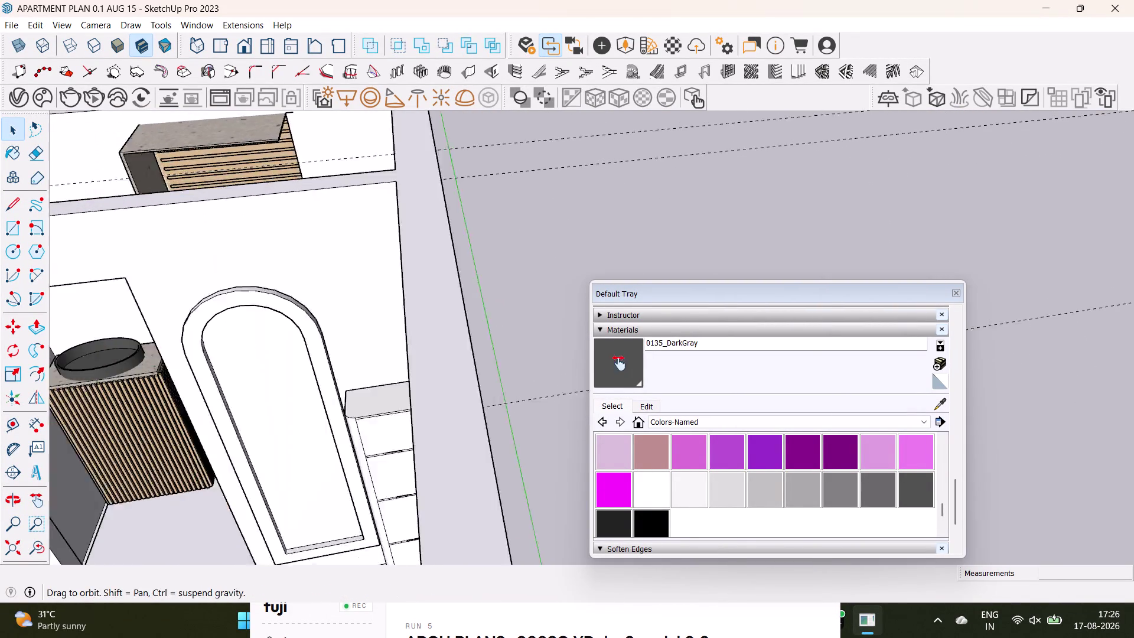
middle_drag(562, 363, 619, 363)
scroll(up, 3)
middle_drag(341, 390, 263, 344)
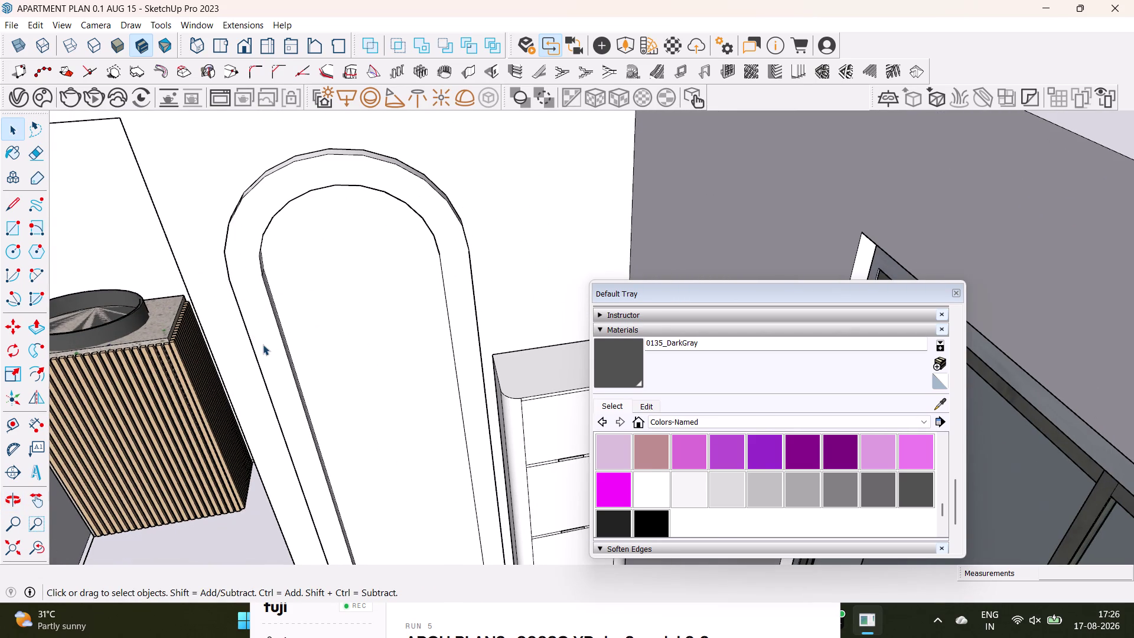
key(space)
scroll(down, 3)
middle_drag(232, 316, 346, 303)
key(space)
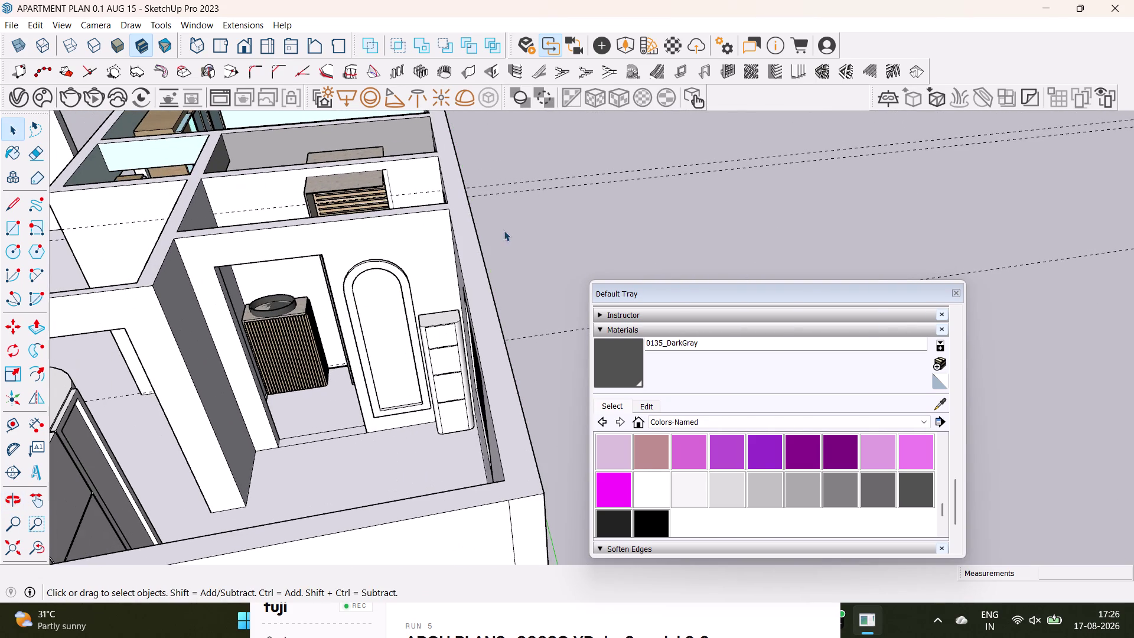
click(505, 230)
middle_drag(527, 301, 229, 407)
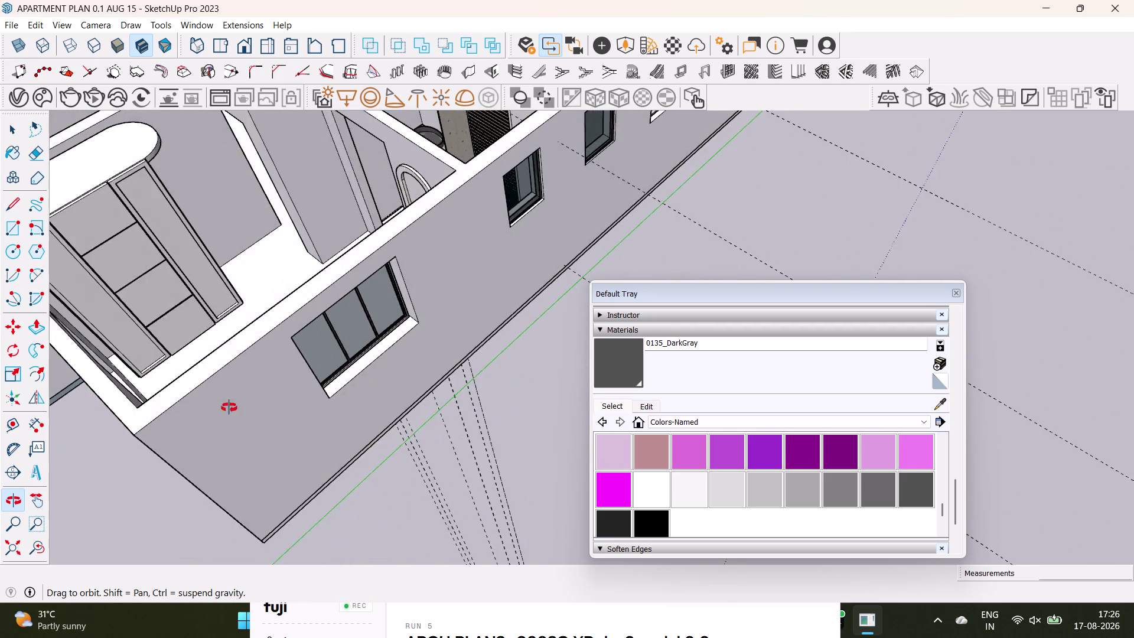
middle_drag(229, 407, 229, 408)
scroll(down, 3)
Orbit the apartment to face the new wardrobe's room, with purple and lavender swatches listed.
middle_drag(270, 327, 397, 295)
middle_drag(405, 302, 200, 297)
middle_drag(388, 193, 405, 458)
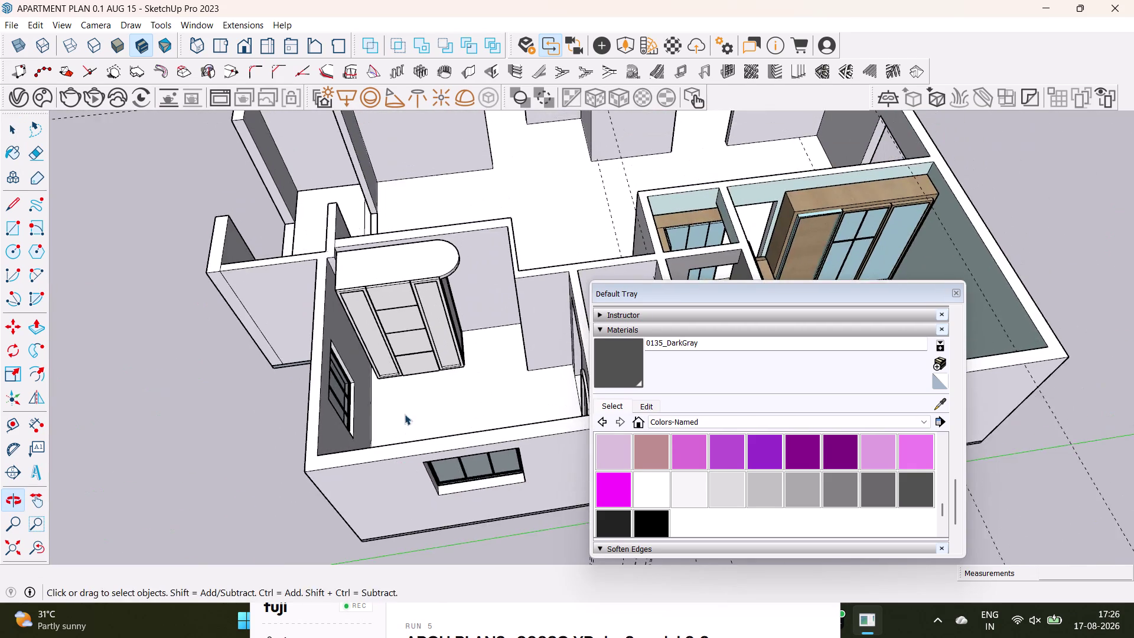
middle_drag(404, 413, 318, 380)
middle_drag(385, 318, 262, 341)
scroll(down, 3)
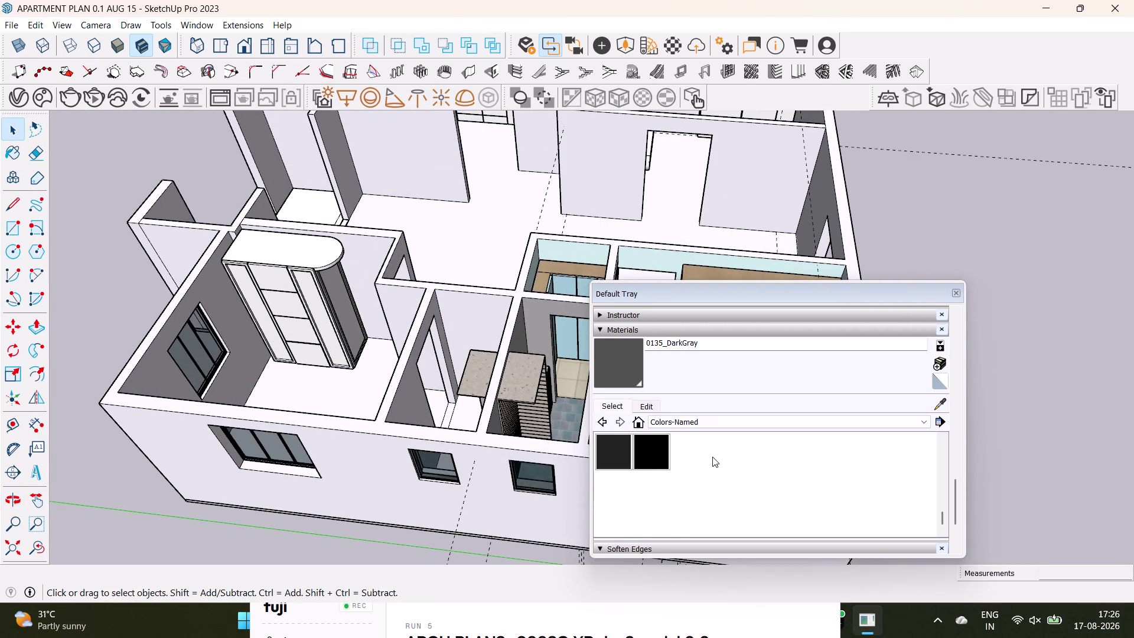
scroll(up, 3)
scroll(up, 3)
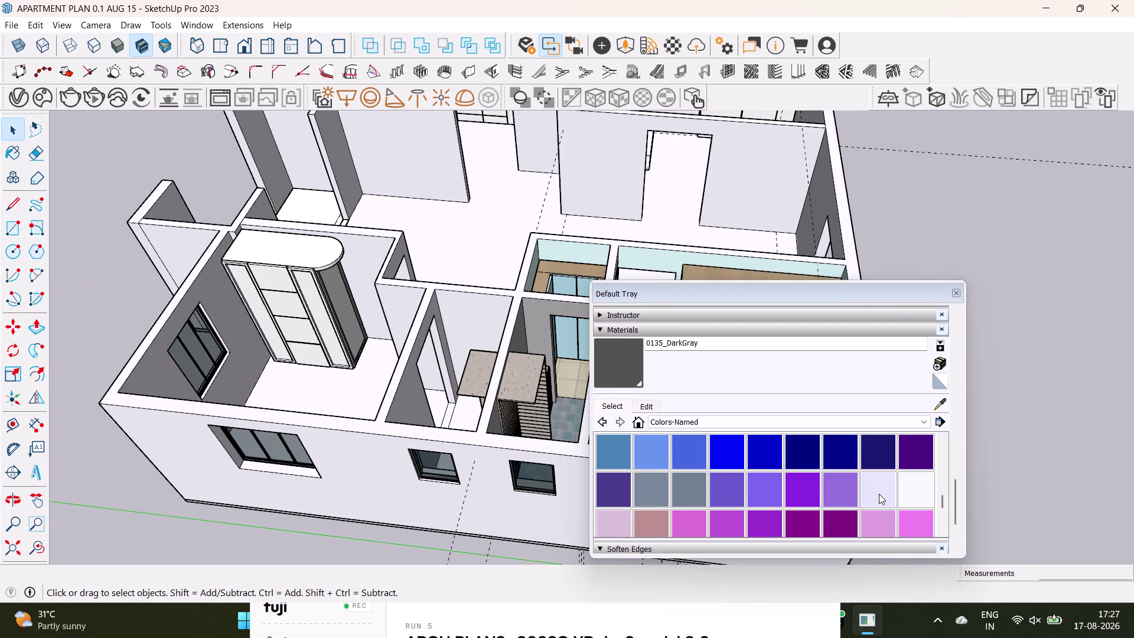
Pick 0116_Lavender, zoom in on the wardrobe doors, and sample their grey material.
click(878, 494)
scroll(up, 3)
middle_drag(308, 308, 363, 396)
scroll(up, 3)
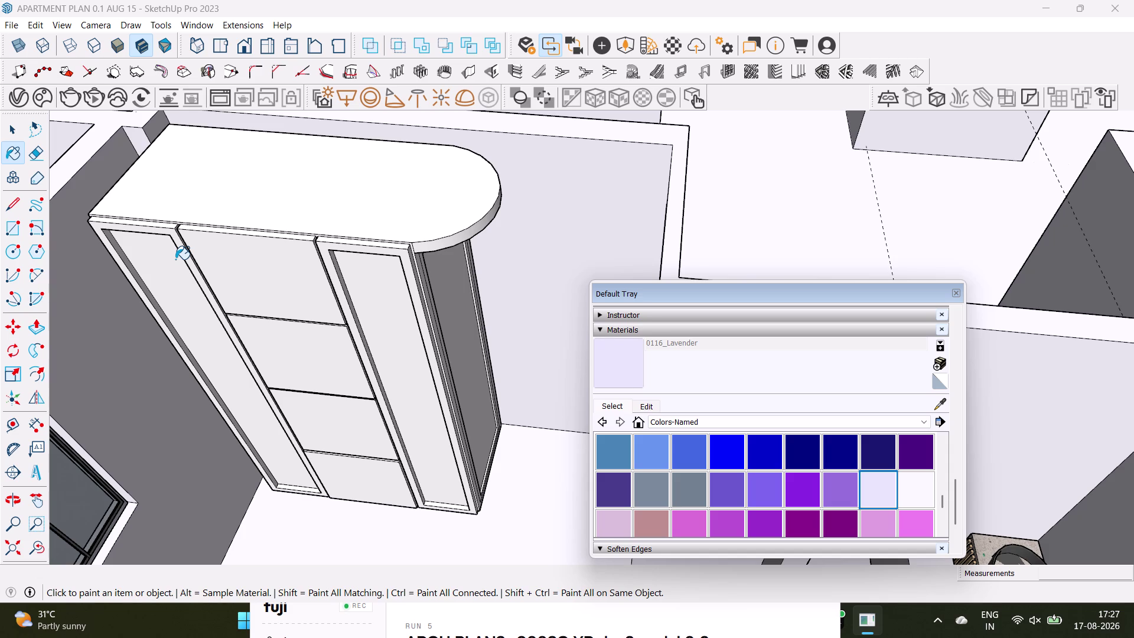
click(175, 260)
Sample the Pine Highgloss 300cm finish from the neighbouring pine cabinet.
key(ctrl+z)
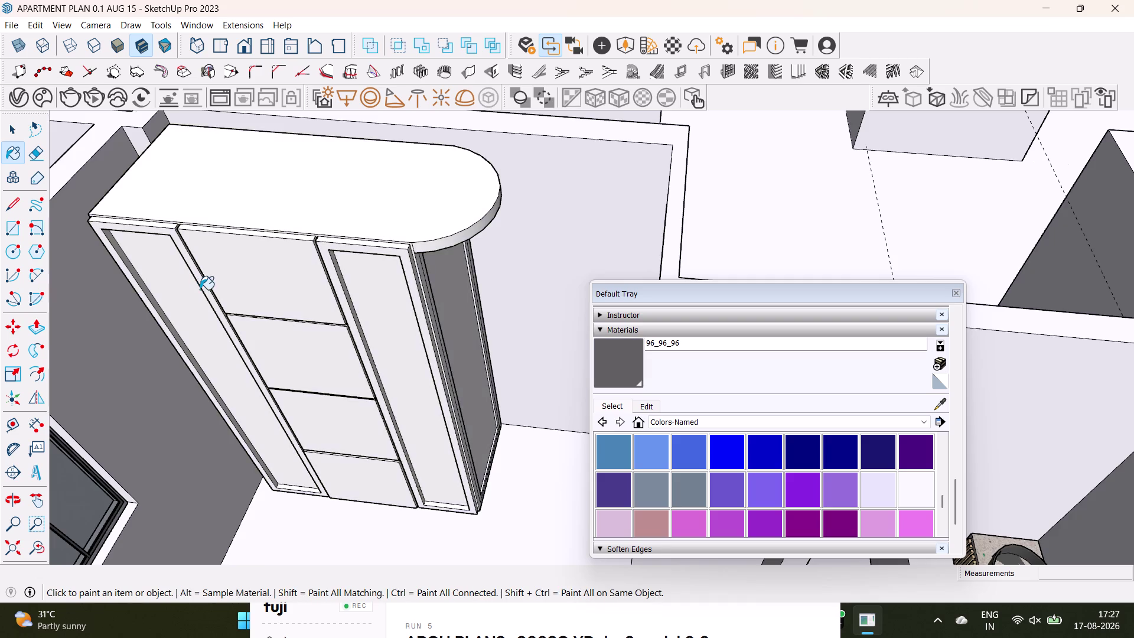
scroll(up, 3)
scroll(down, 3)
key(space)
scroll(down, 3)
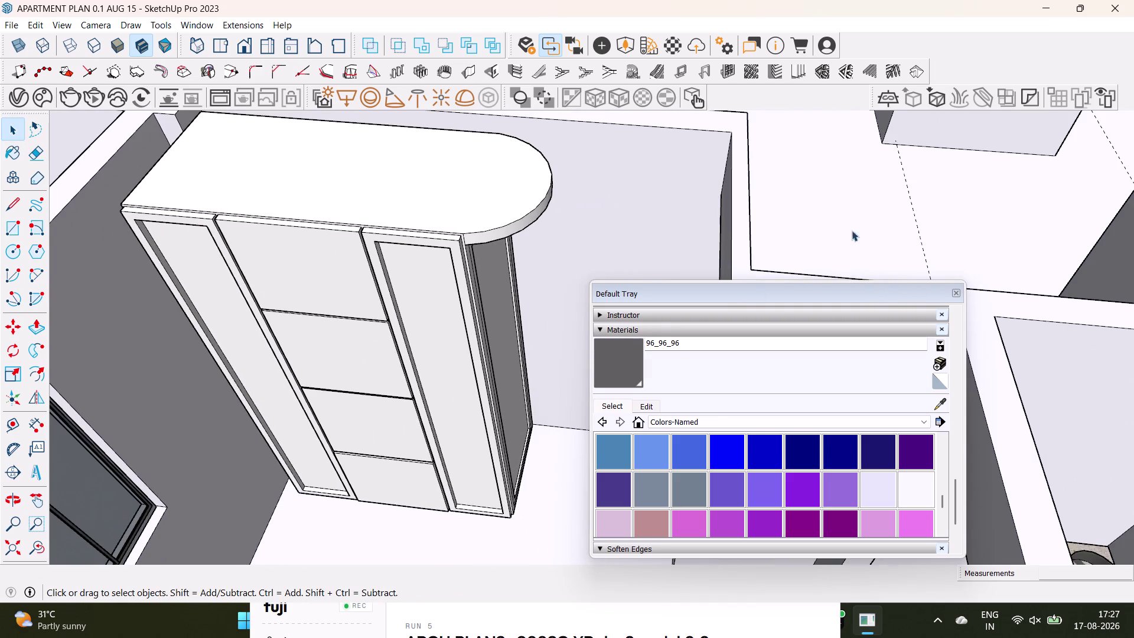
scroll(down, 3)
middle_drag(859, 211, 579, 219)
scroll(up, 3)
key(space)
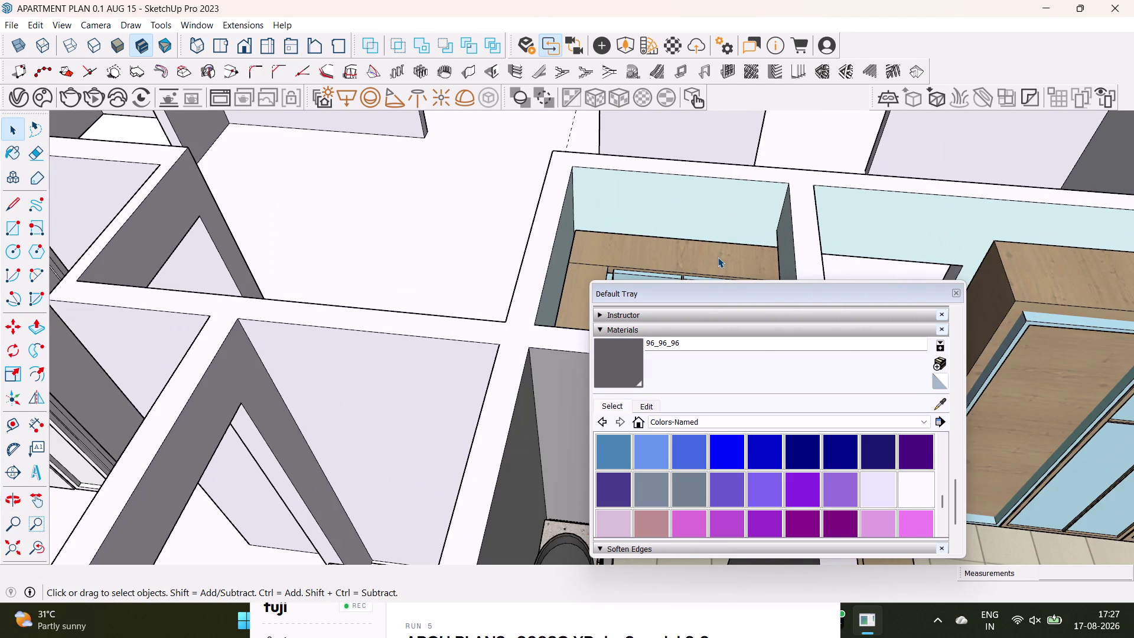
click(940, 403)
click(717, 246)
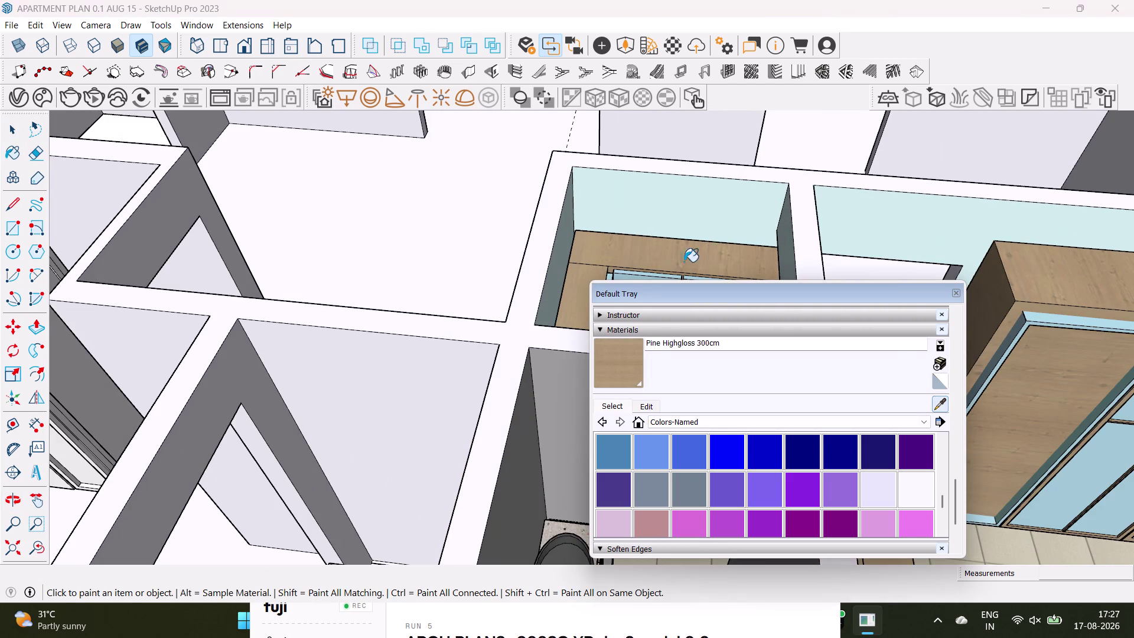
Enter the new wardrobe's group and select its rounded top.
scroll(down, 3)
middle_drag(244, 269, 594, 264)
scroll(up, 3)
key(space)
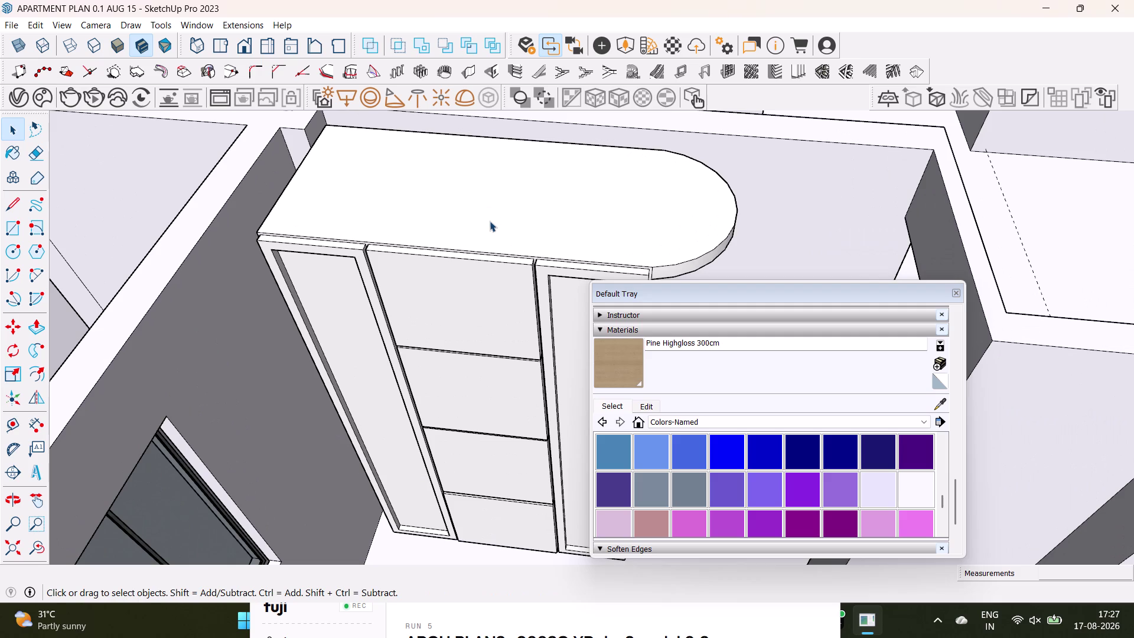
click(471, 224)
double_click(395, 198)
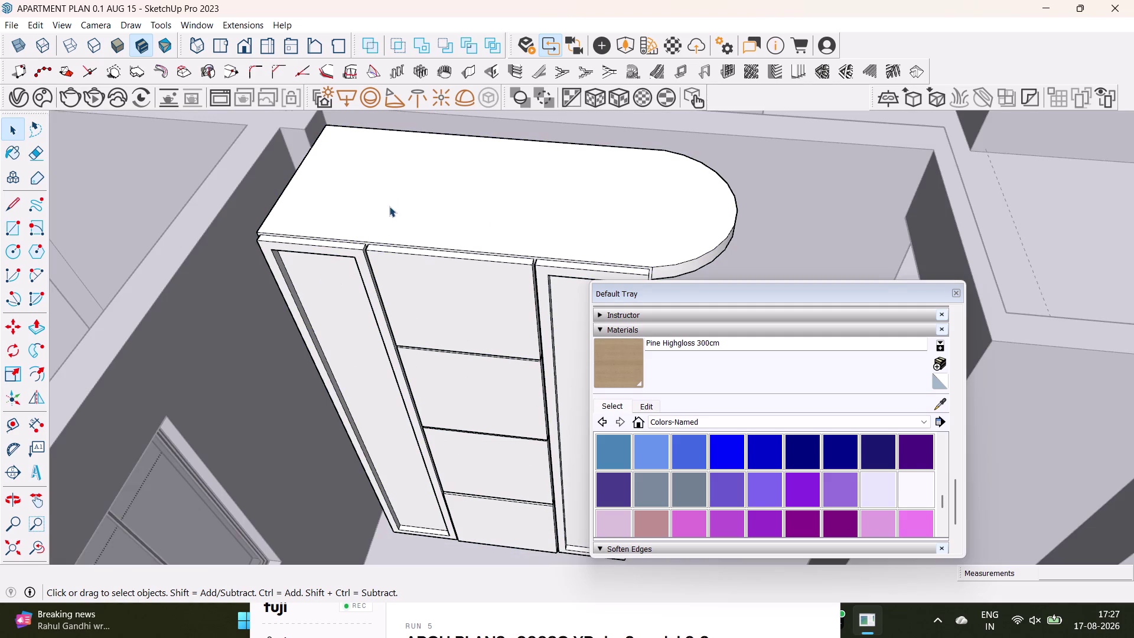
double_click(407, 216)
scroll(up, 3)
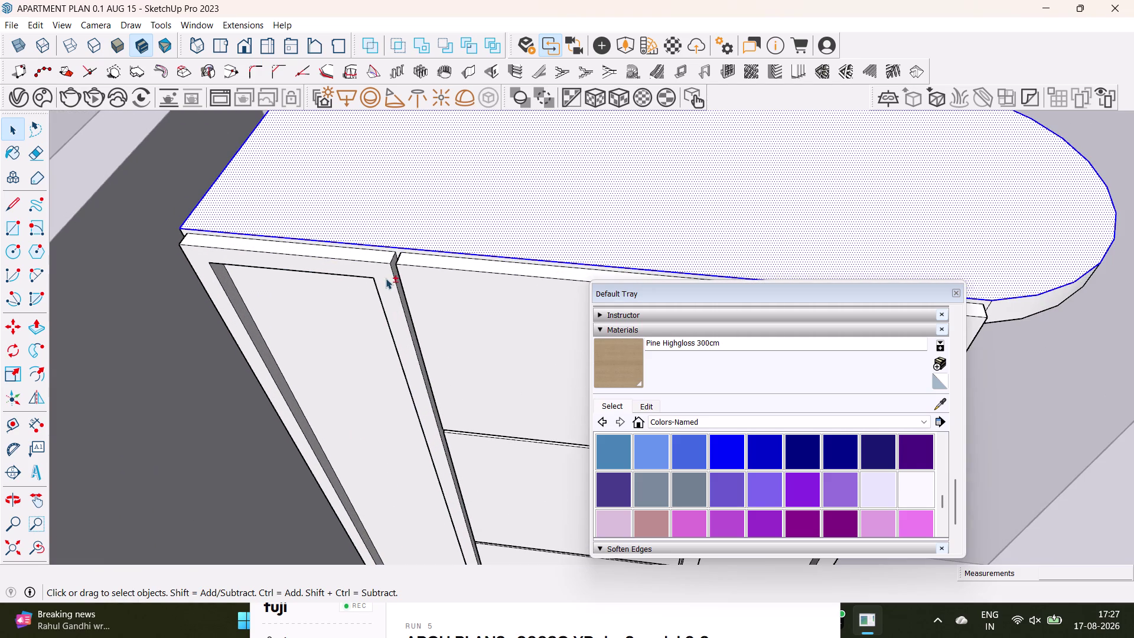
Add the left door frame and the middle frame strips to the selection.
click(385, 278)
click(381, 259)
click(411, 260)
scroll(up, 3)
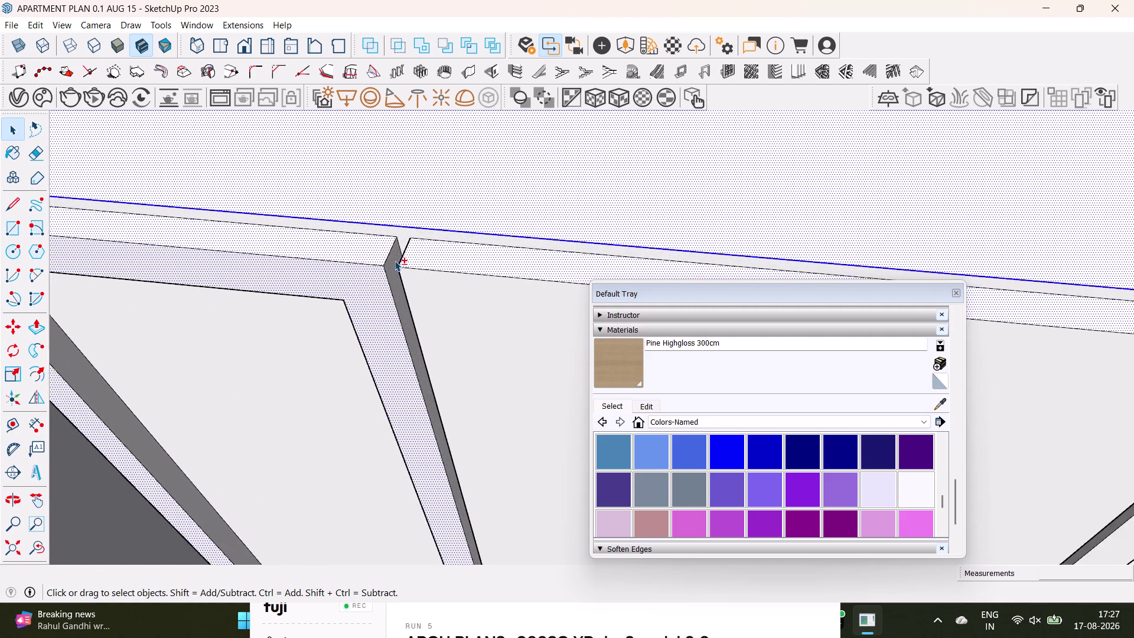
scroll(up, 3)
click(398, 224)
scroll(down, 3)
middle_drag(463, 252, 460, 251)
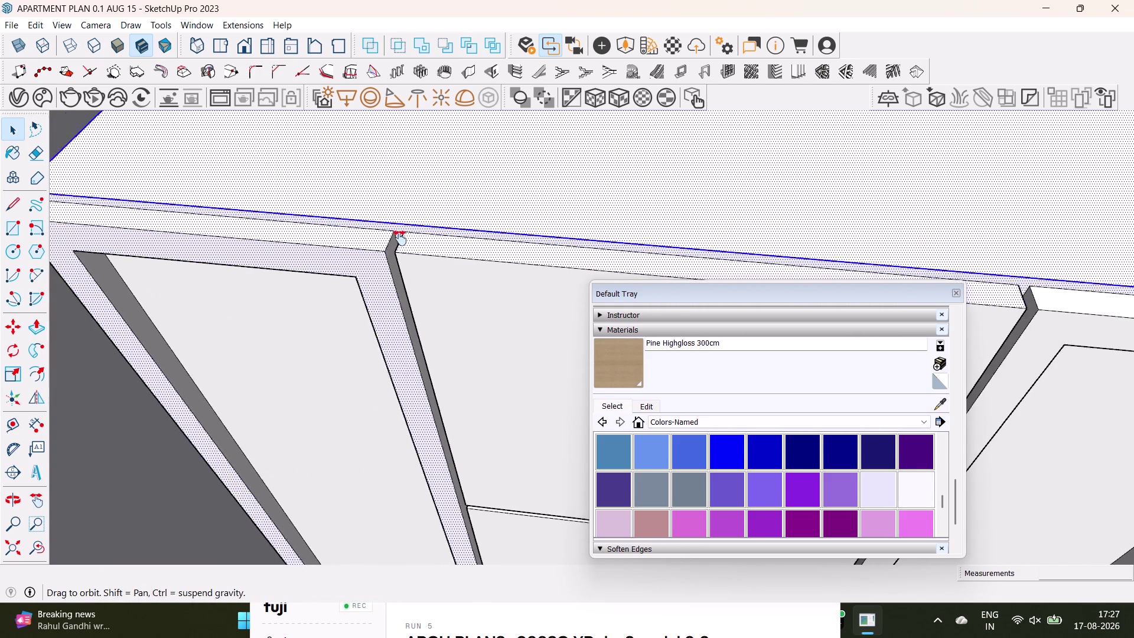
middle_drag(460, 251, 161, 233)
scroll(down, 3)
middle_drag(503, 261, 237, 252)
Add the top frame rail pieces and the right door frame to the selection.
click(512, 273)
middle_drag(514, 272, 512, 270)
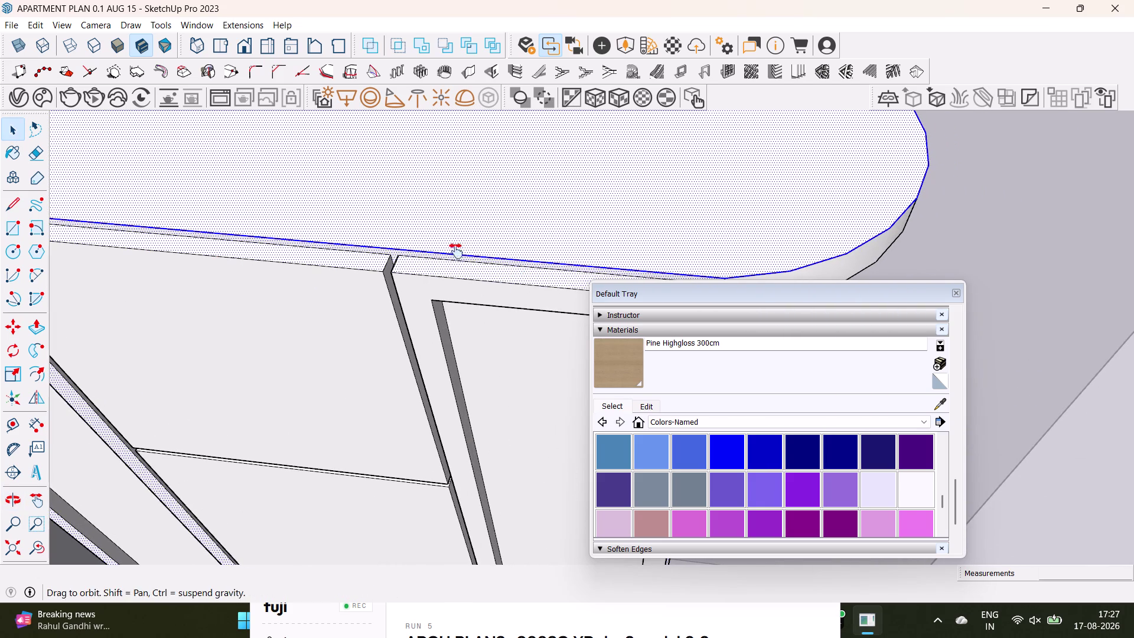
middle_drag(512, 270, 176, 214)
click(428, 226)
scroll(down, 3)
middle_drag(409, 291, 314, 232)
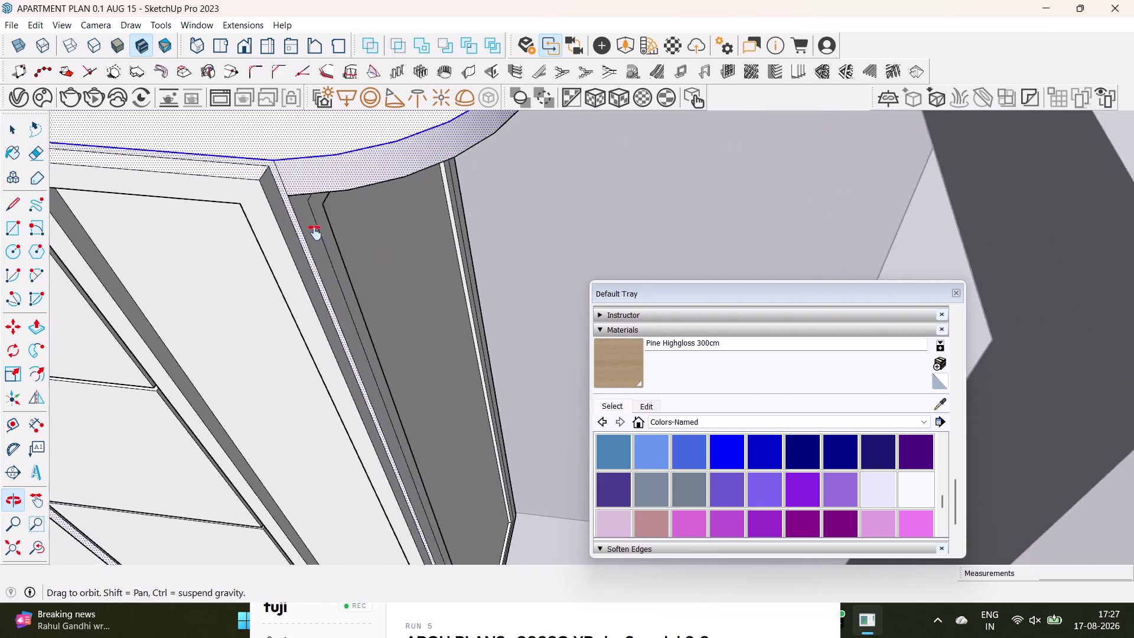
middle_drag(315, 233, 467, 158)
scroll(down, 3)
middle_drag(178, 302, 254, 278)
click(280, 152)
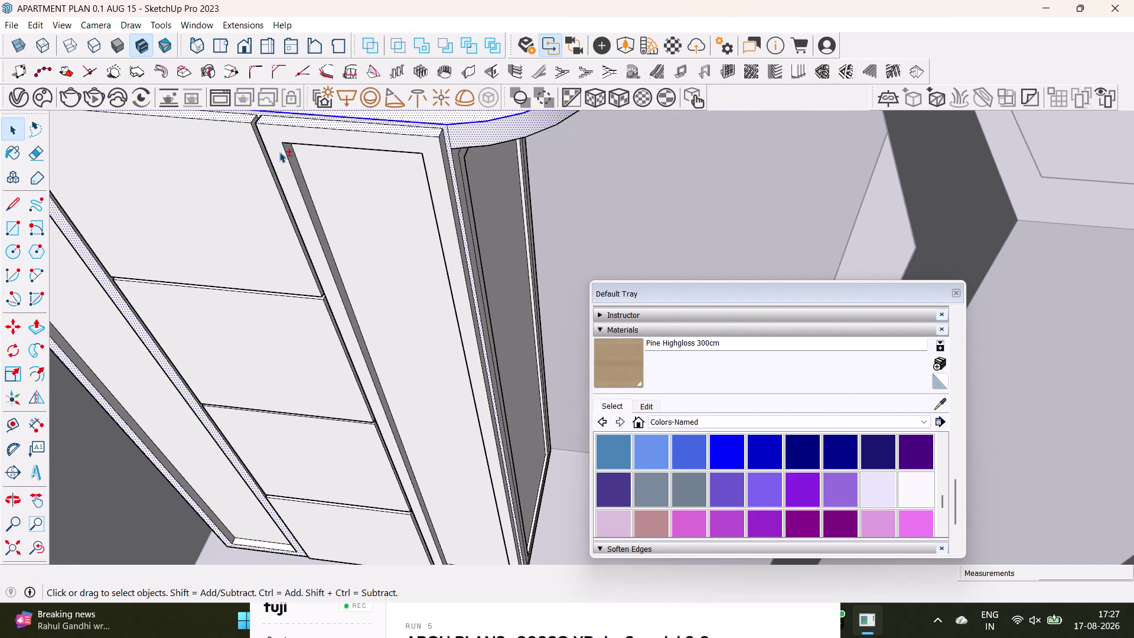
Orbit around to the wardrobe's side and add its side frame strip to the selection.
scroll(down, 3)
middle_drag(275, 219, 442, 217)
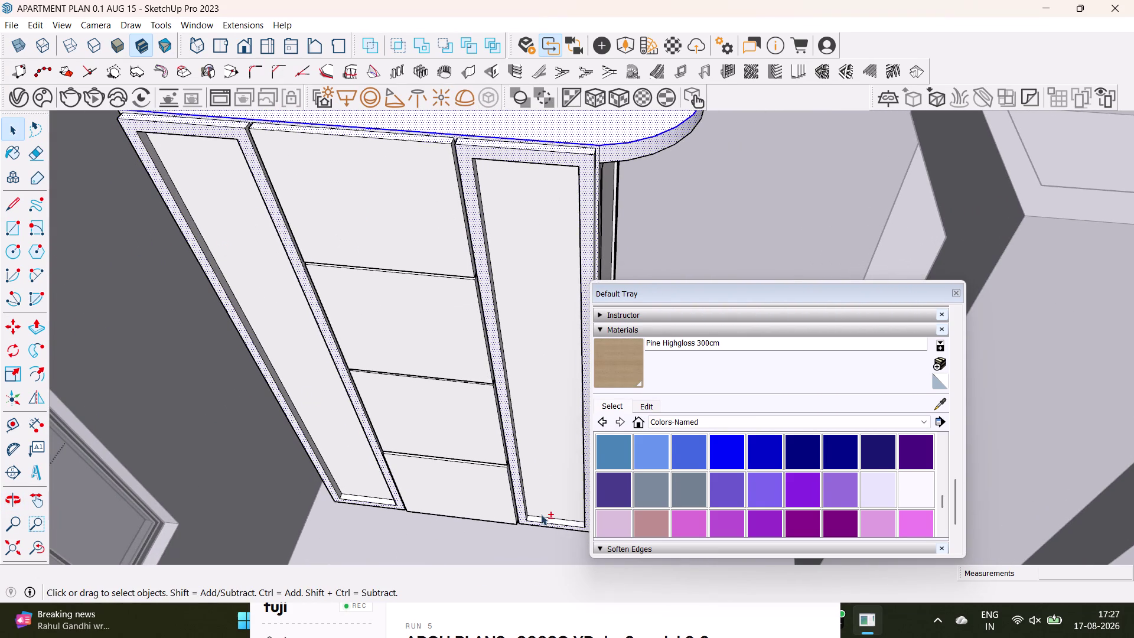
scroll(up, 3)
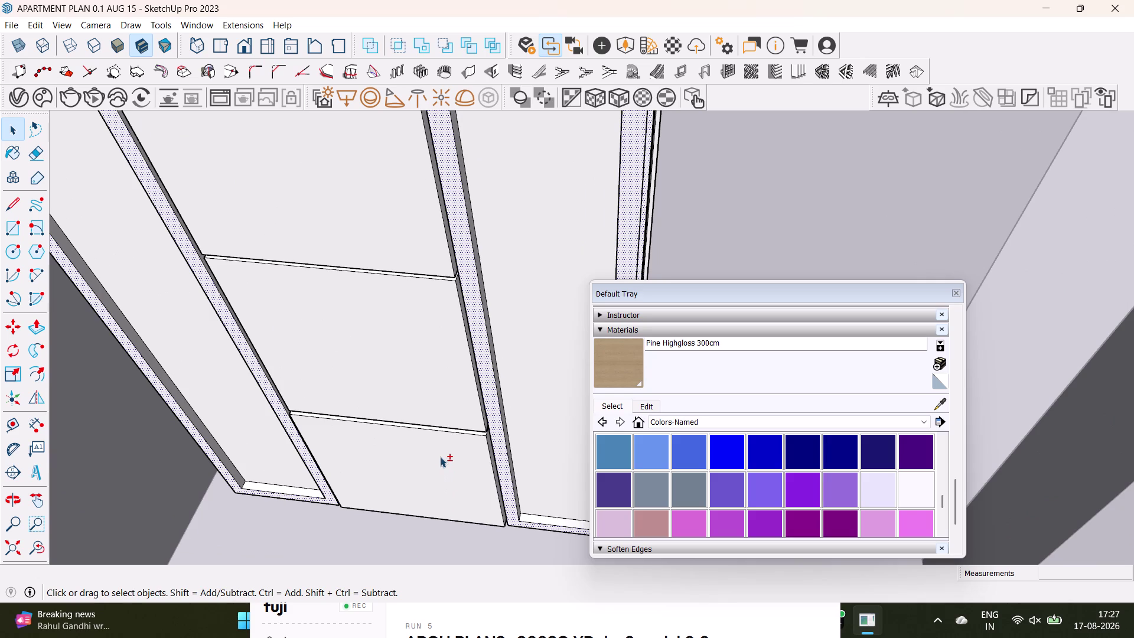
scroll(down, 3)
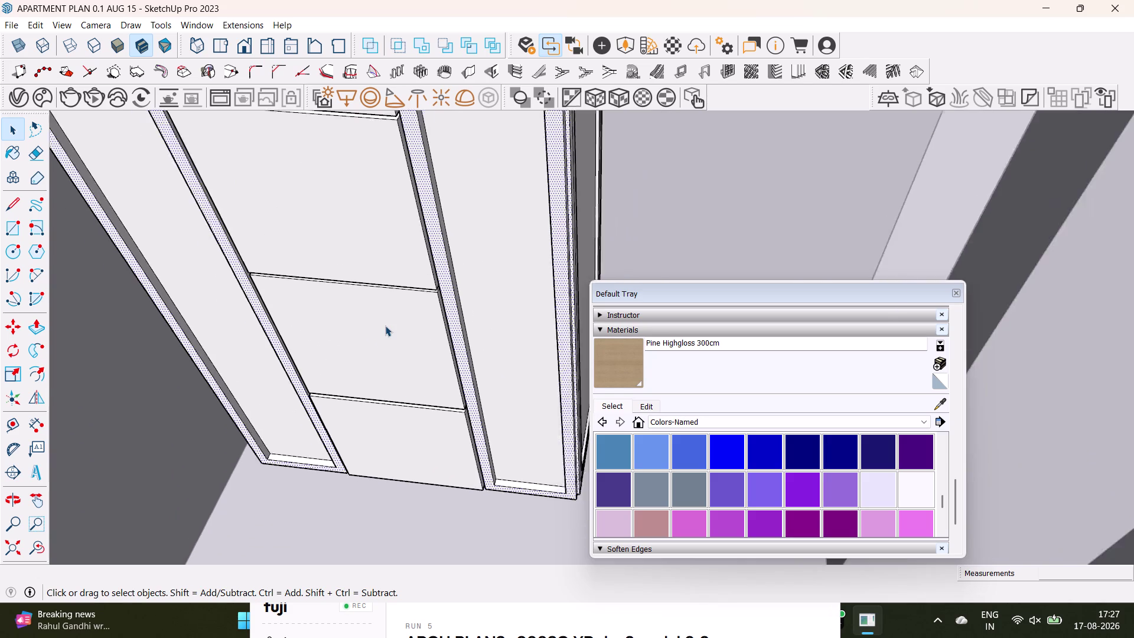
scroll(down, 3)
middle_drag(385, 326, 372, 436)
middle_drag(412, 417, 270, 423)
middle_drag(322, 354, 329, 353)
middle_drag(347, 349, 171, 362)
middle_drag(402, 216, 429, 314)
middle_drag(452, 299, 355, 201)
scroll(up, 3)
middle_drag(382, 189, 399, 260)
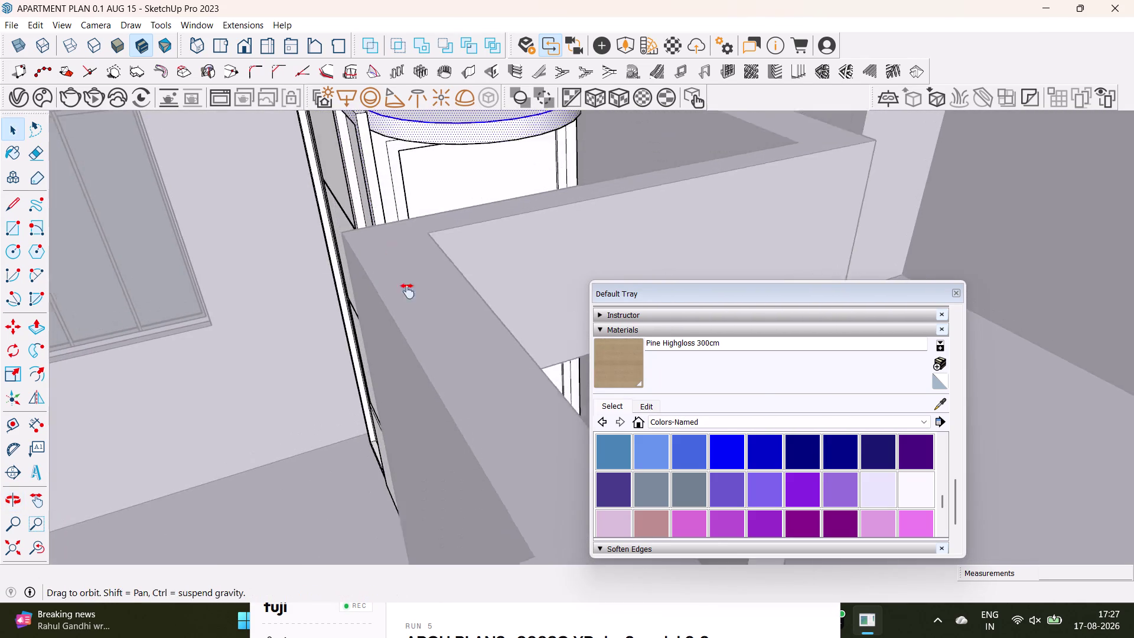
middle_drag(398, 260, 430, 434)
scroll(up, 3)
middle_click(388, 313)
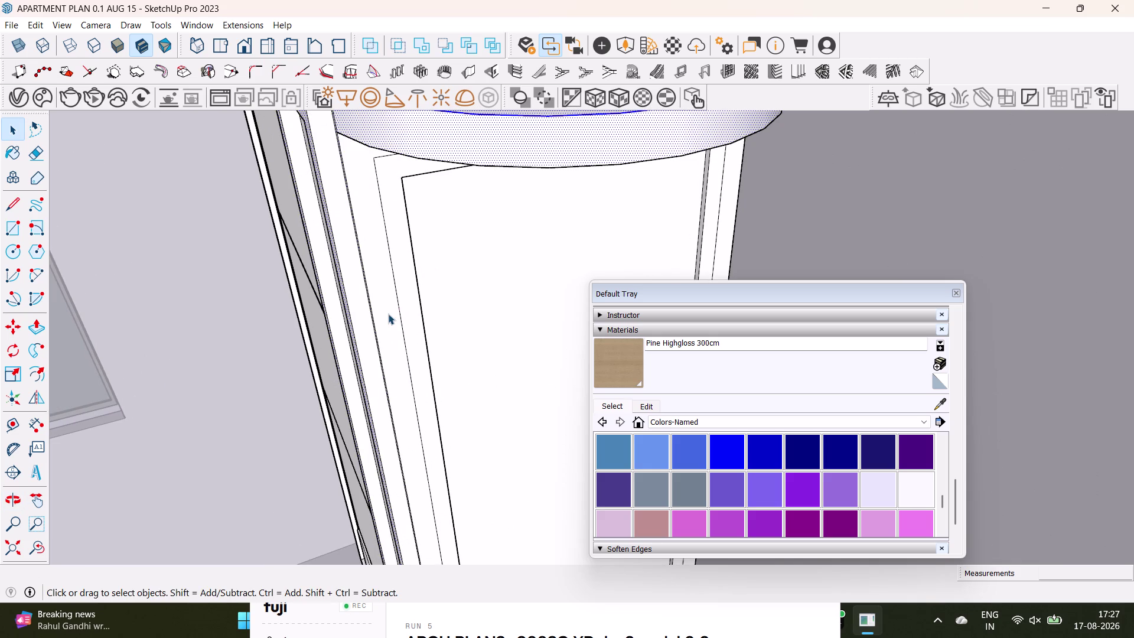
middle_drag(344, 343, 408, 390)
scroll(up, 3)
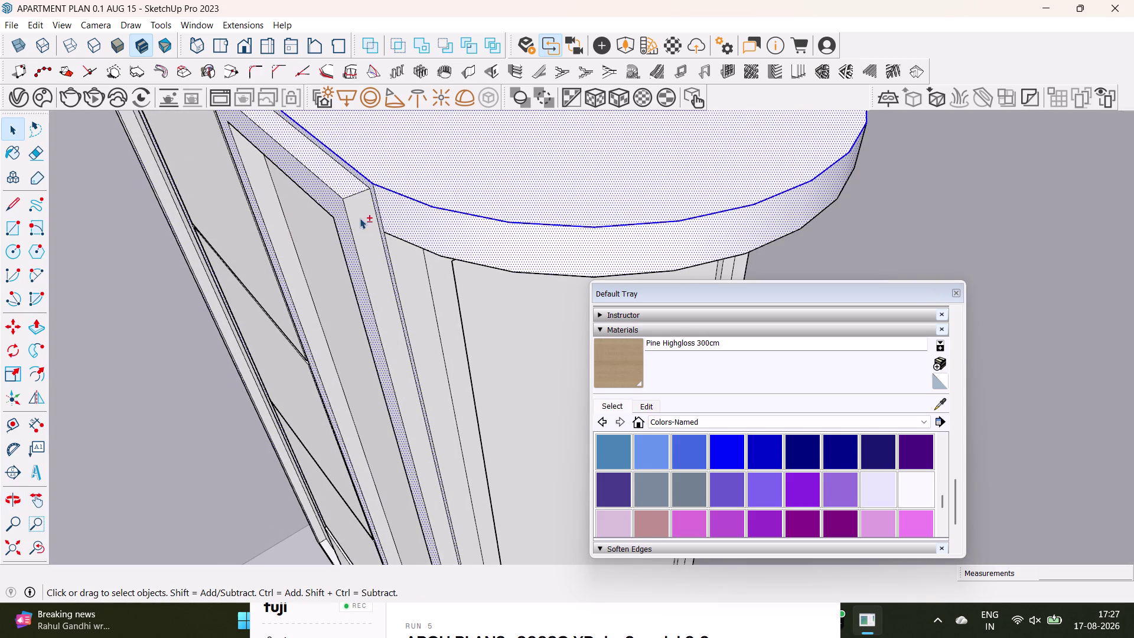
click(359, 218)
Add the frame pieces on the wardrobe's rounded end panel to the selection.
middle_drag(402, 335, 359, 218)
middle_drag(425, 221, 405, 343)
middle_drag(398, 334, 394, 320)
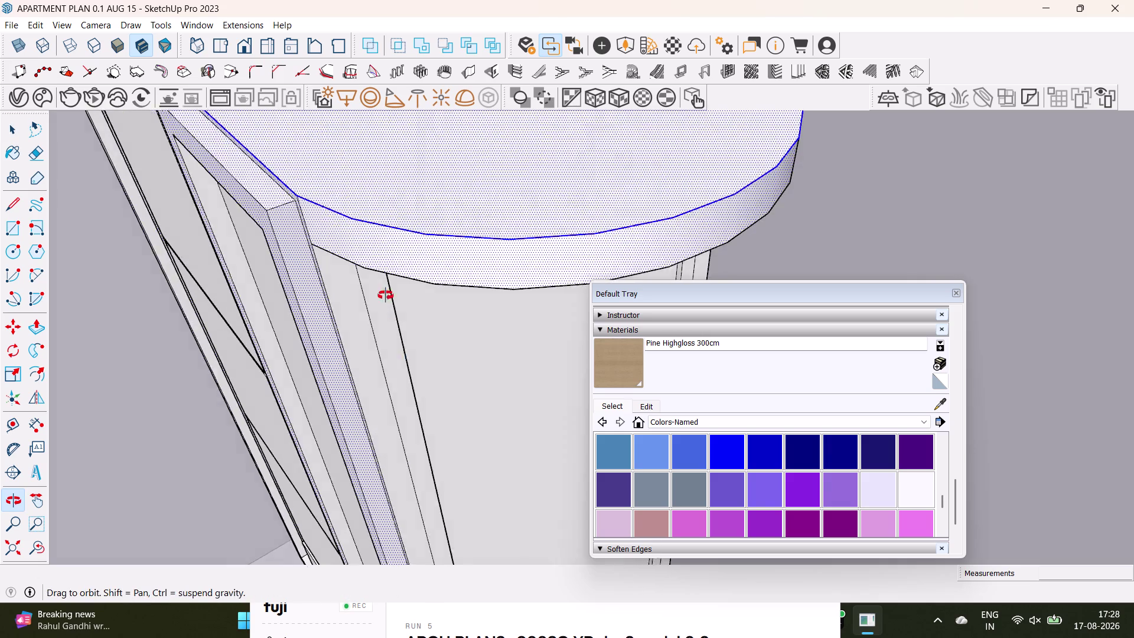
middle_drag(393, 321, 354, 160)
click(343, 197)
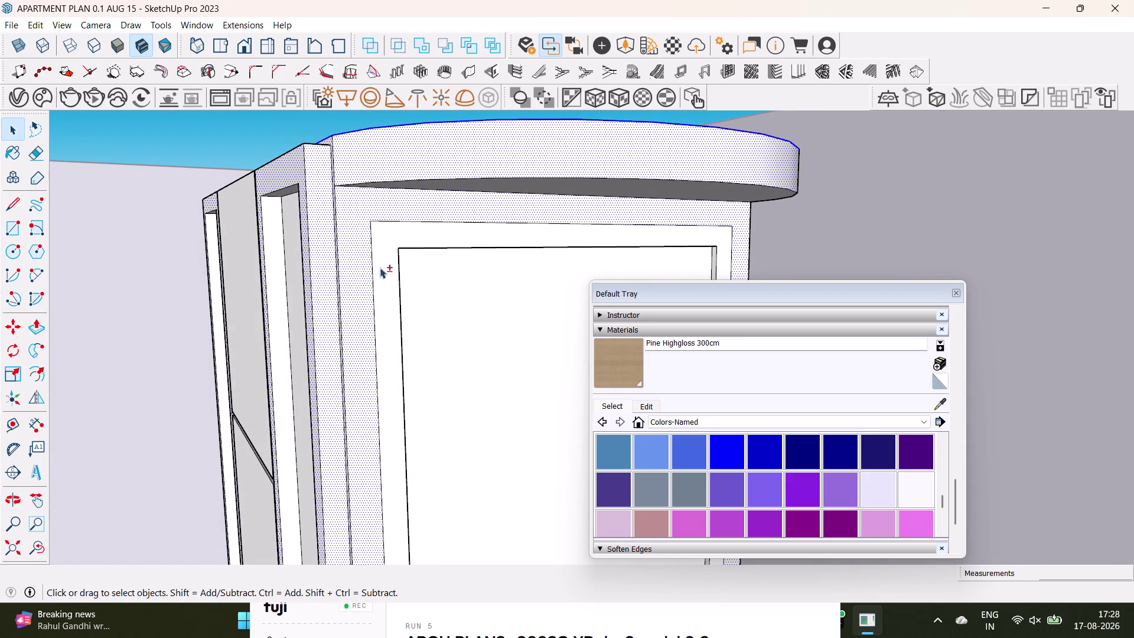
drag(391, 278, 392, 273)
click(390, 264)
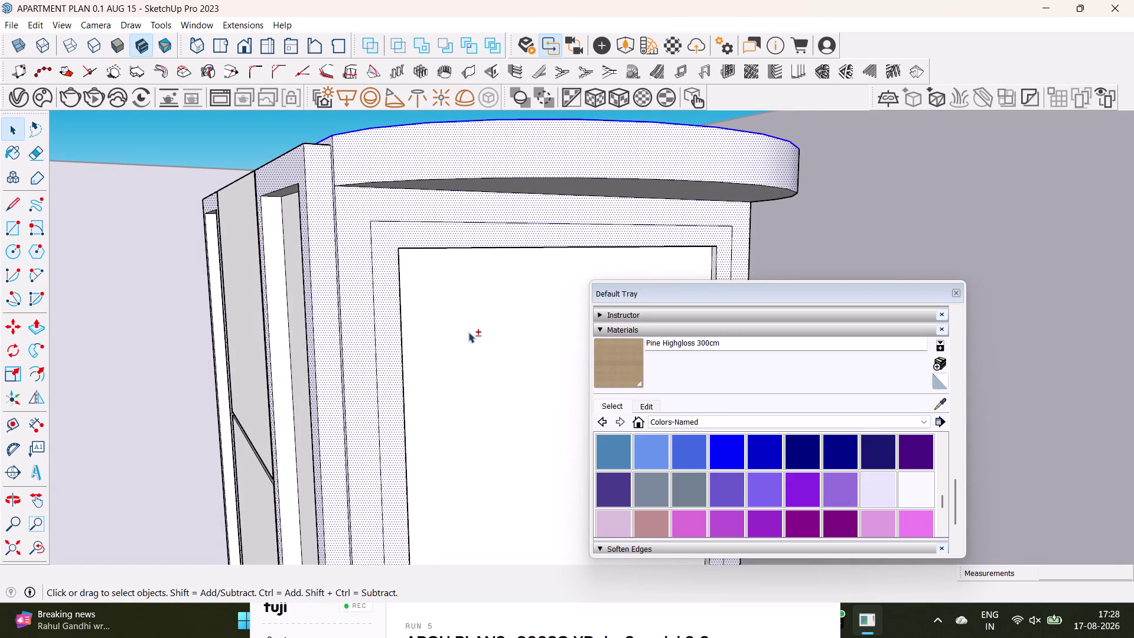
Return the view to the wardrobe's front frame and switch back to painting materials.
middle_drag(466, 324, 378, 347)
scroll(down, 3)
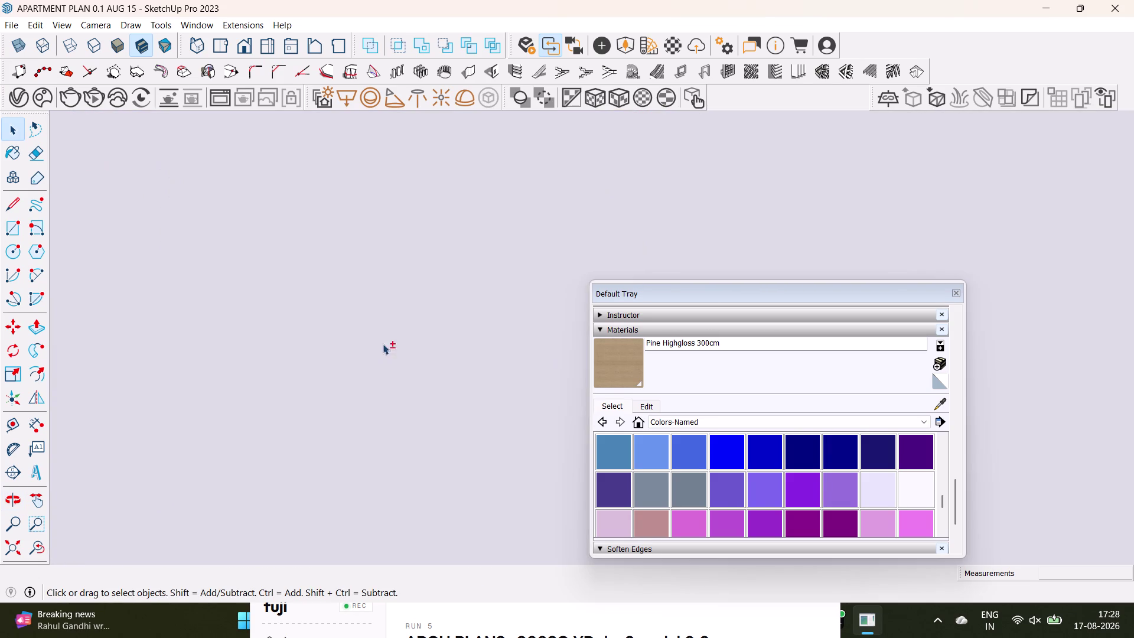
scroll(down, 3)
click(4, 549)
click(10, 548)
middle_drag(152, 452, 396, 437)
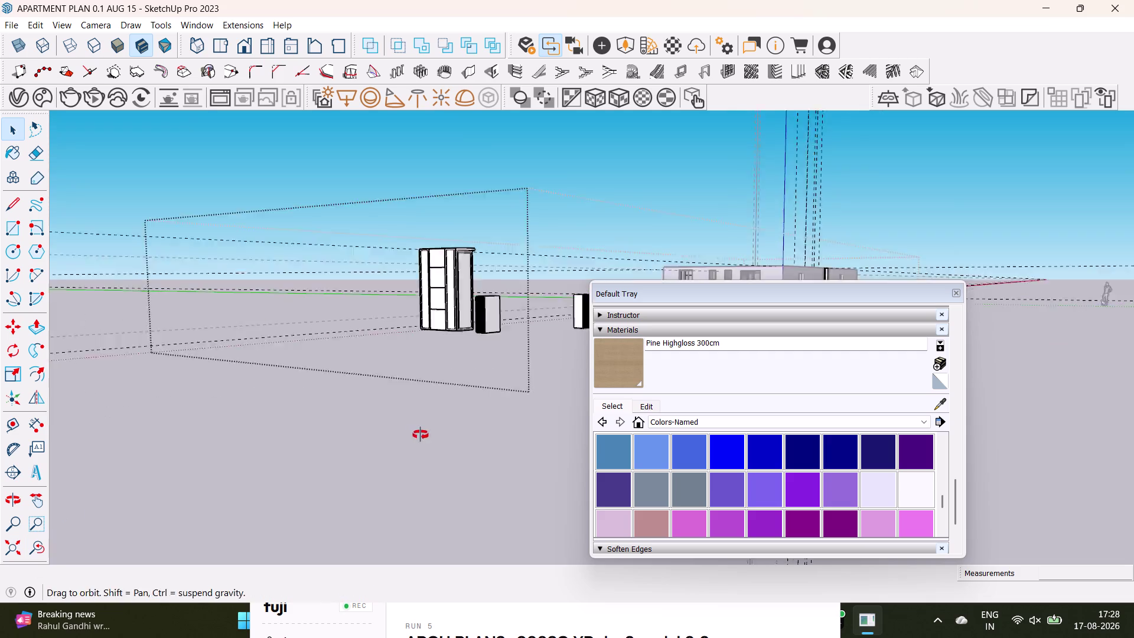
middle_drag(397, 437, 421, 434)
middle_drag(486, 244, 274, 509)
scroll(up, 3)
middle_drag(450, 480, 457, 241)
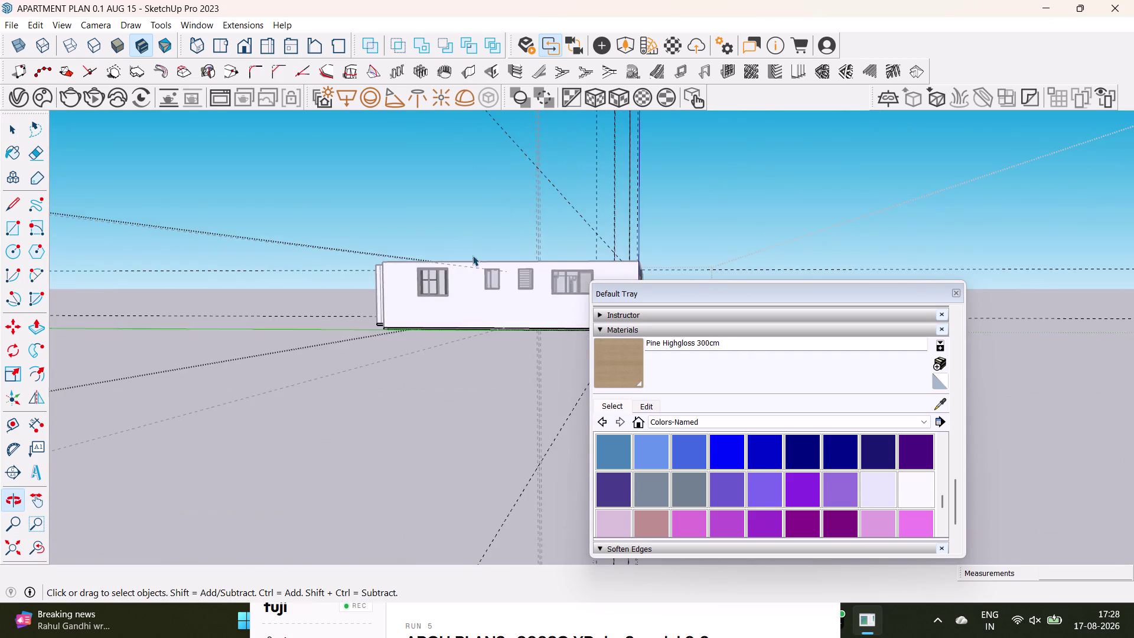
scroll(up, 3)
middle_drag(471, 260, 423, 468)
scroll(up, 3)
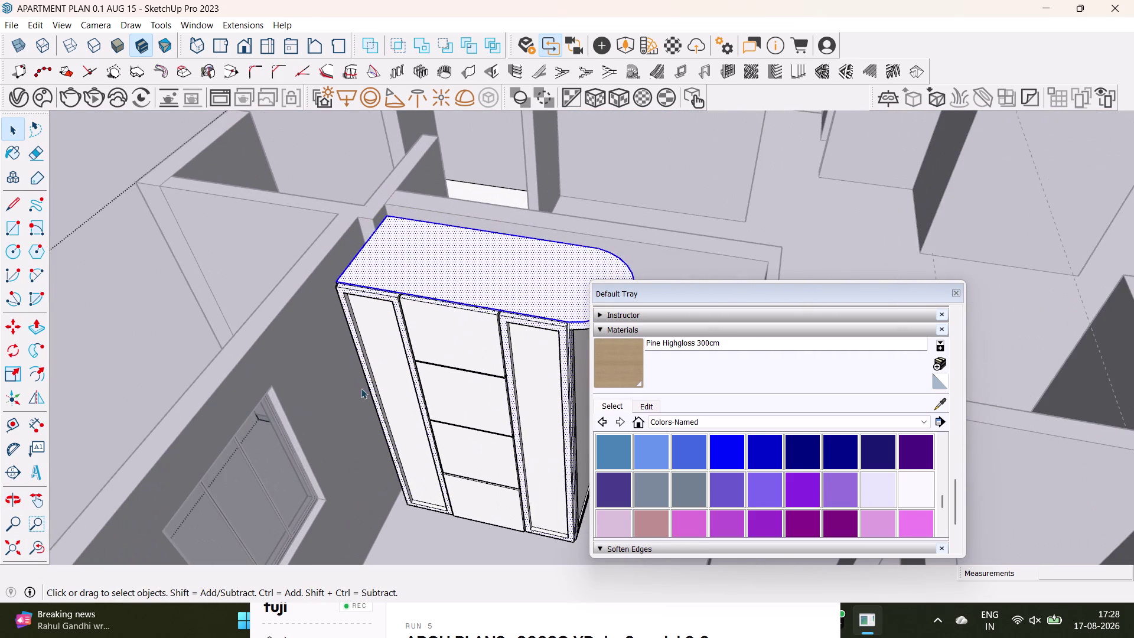
scroll(up, 3)
middle_drag(416, 440, 375, 470)
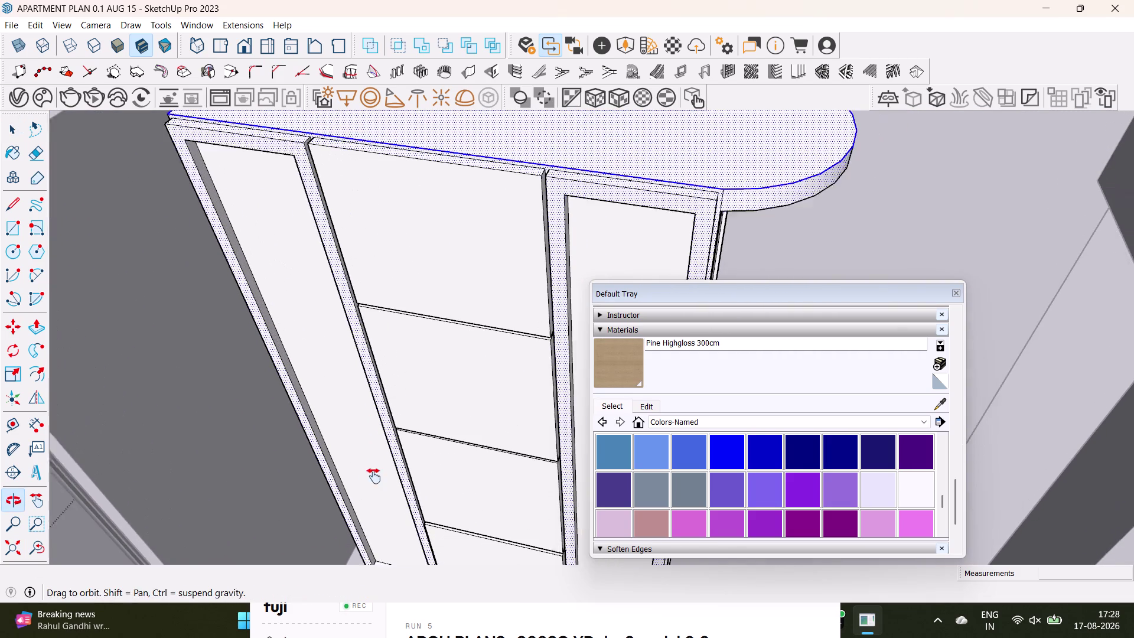
middle_drag(374, 470, 373, 477)
click(609, 362)
Finish painting the wardrobe top pine, then load 0116_Lavender from Colors-Named.
click(571, 171)
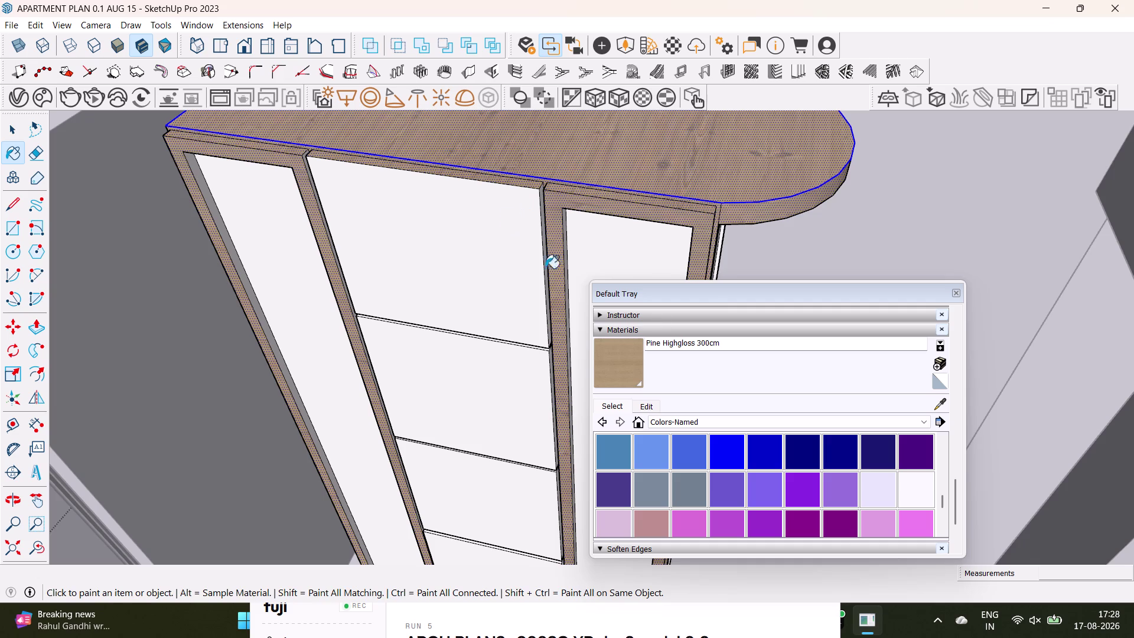
middle_drag(659, 252, 635, 248)
scroll(up, 3)
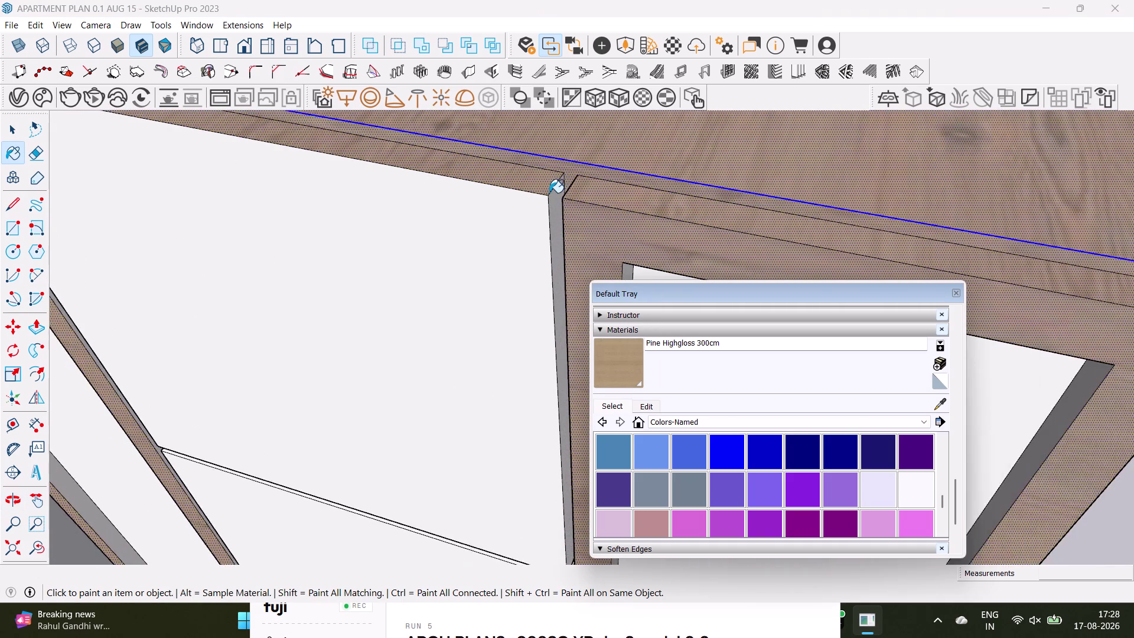
scroll(up, 3)
key(space)
click(544, 180)
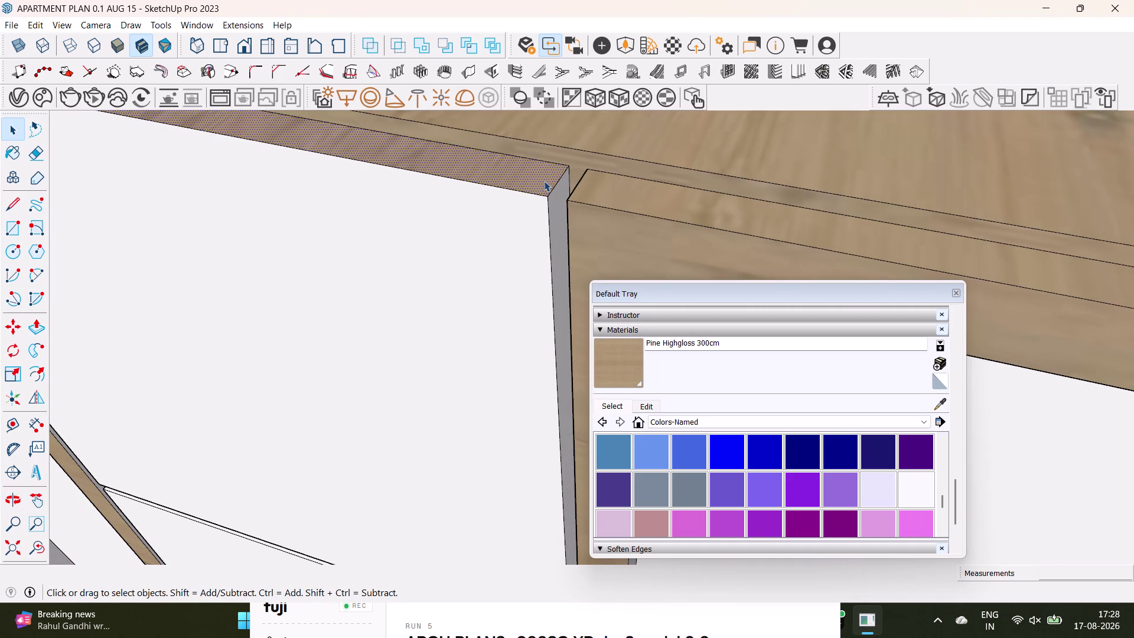
scroll(down, 3)
click(873, 459)
Paint the large door panel, its top edge, side strip and neighbouring face lavender.
click(458, 333)
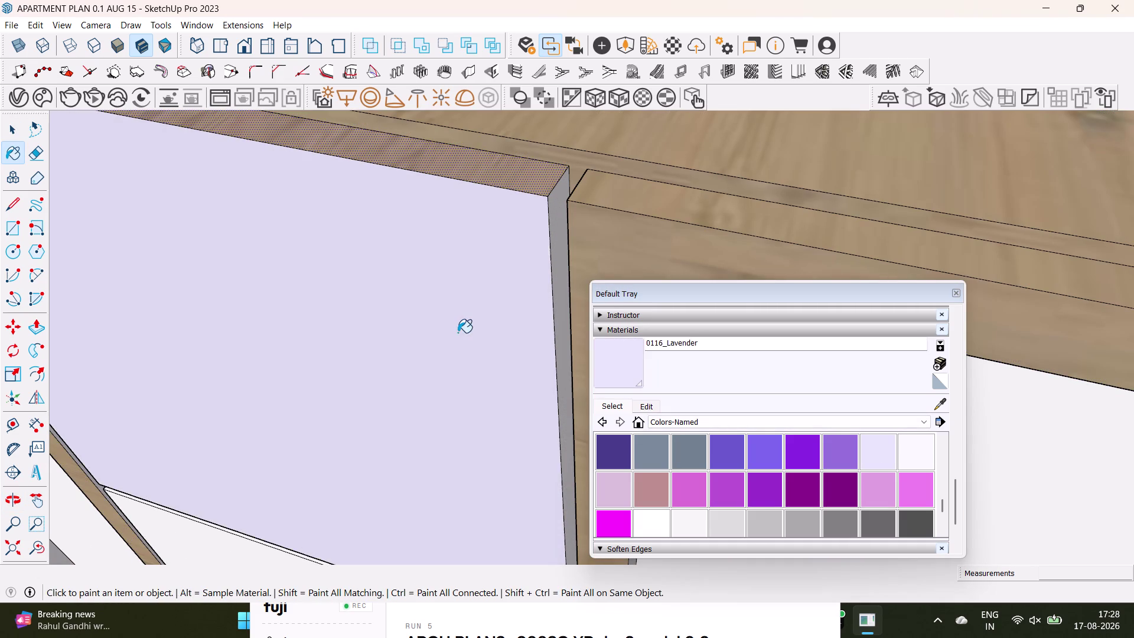
click(510, 183)
click(556, 212)
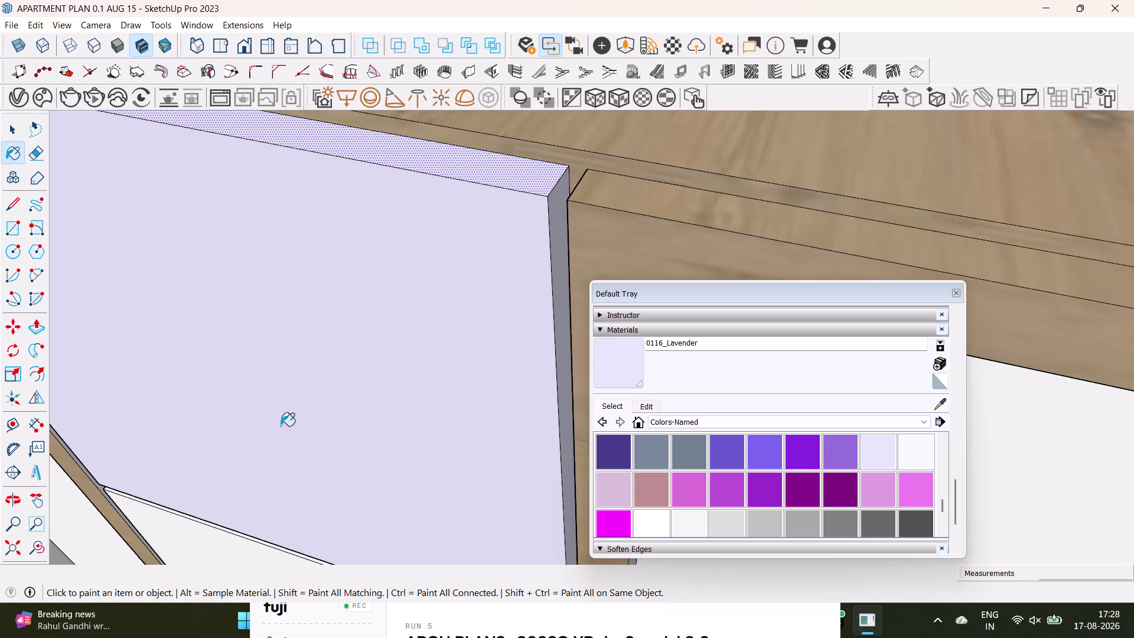
scroll(down, 3)
middle_drag(282, 394, 525, 306)
click(193, 317)
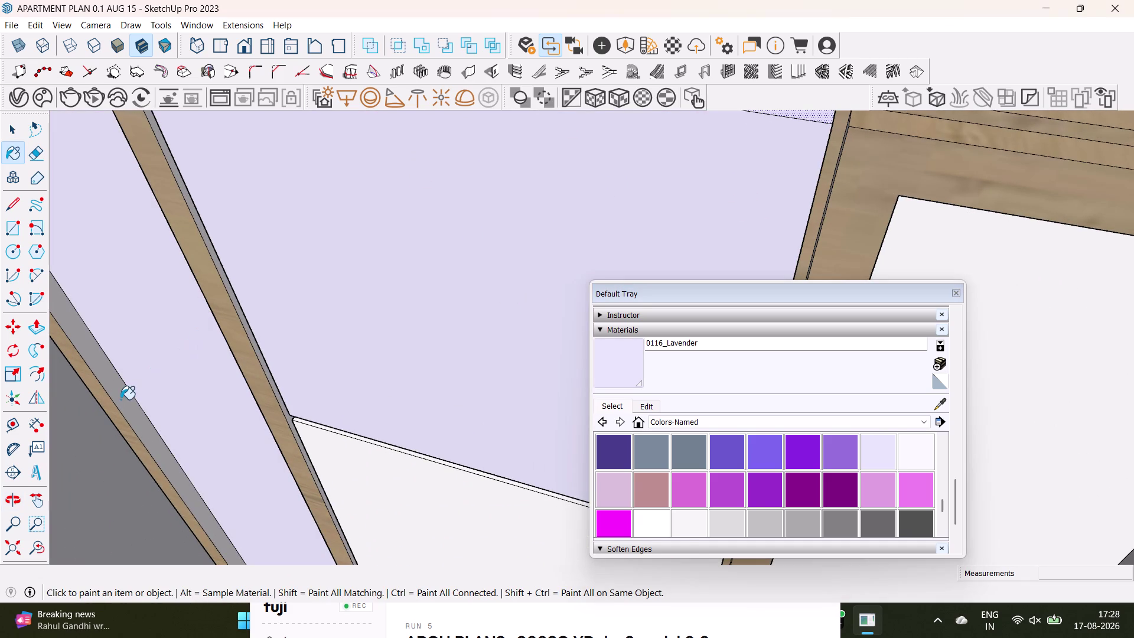
click(121, 399)
middle_drag(146, 402, 420, 333)
scroll(up, 3)
middle_drag(393, 351, 466, 303)
click(405, 293)
click(438, 188)
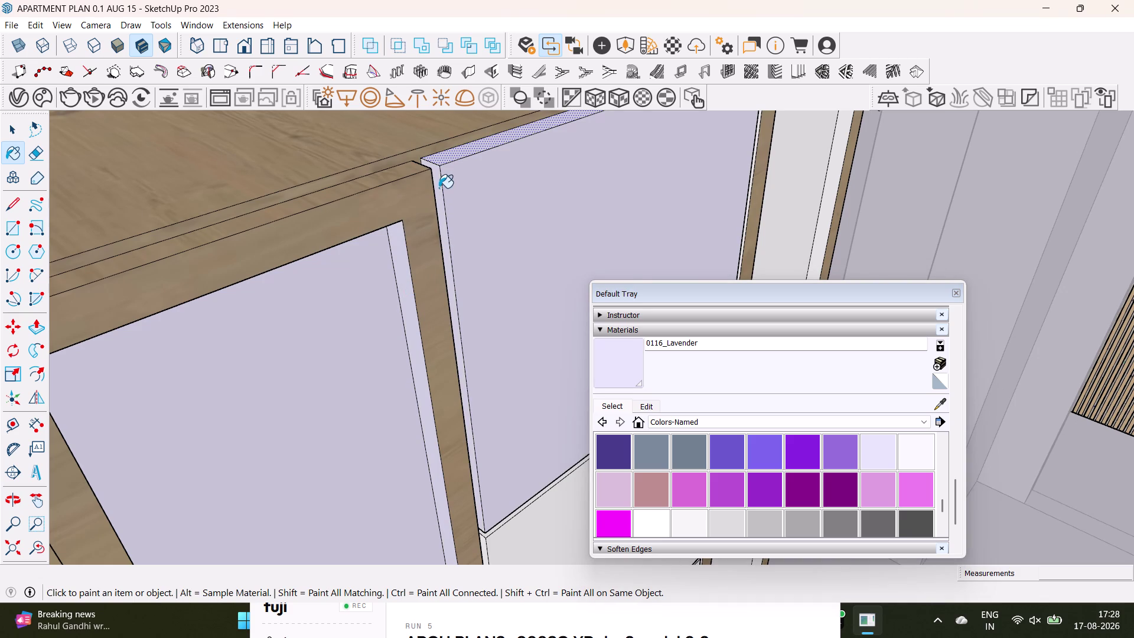
Paint the door's top edge, divider faces, corner and side edges lavender.
middle_drag(518, 268, 261, 220)
click(394, 442)
scroll(up, 3)
middle_drag(399, 477, 399, 472)
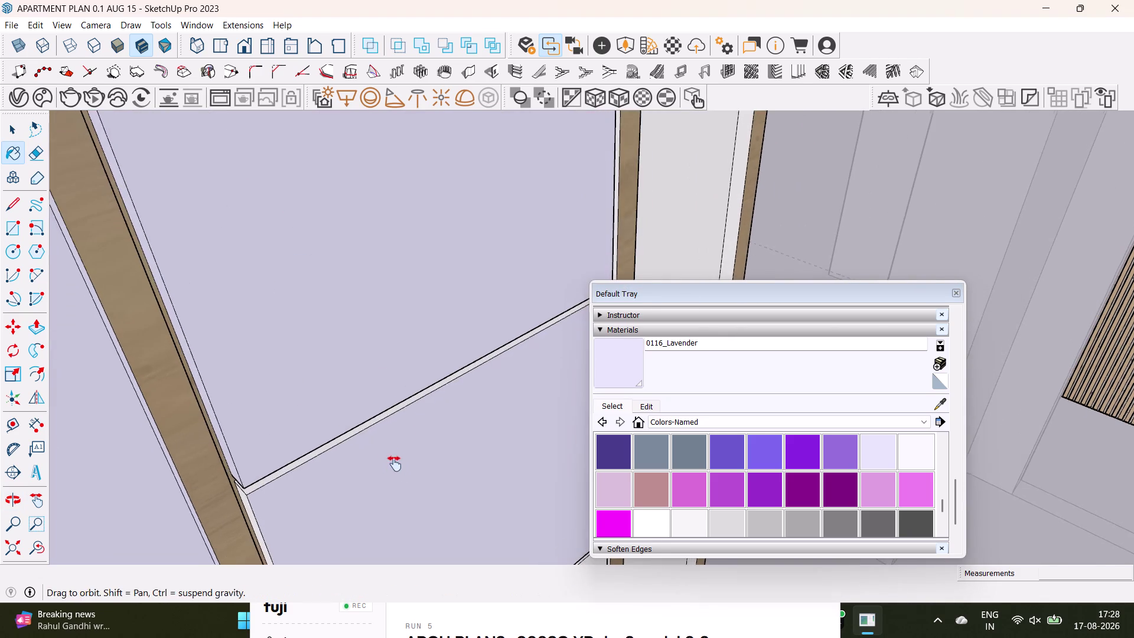
middle_drag(399, 473, 339, 342)
scroll(up, 3)
click(225, 291)
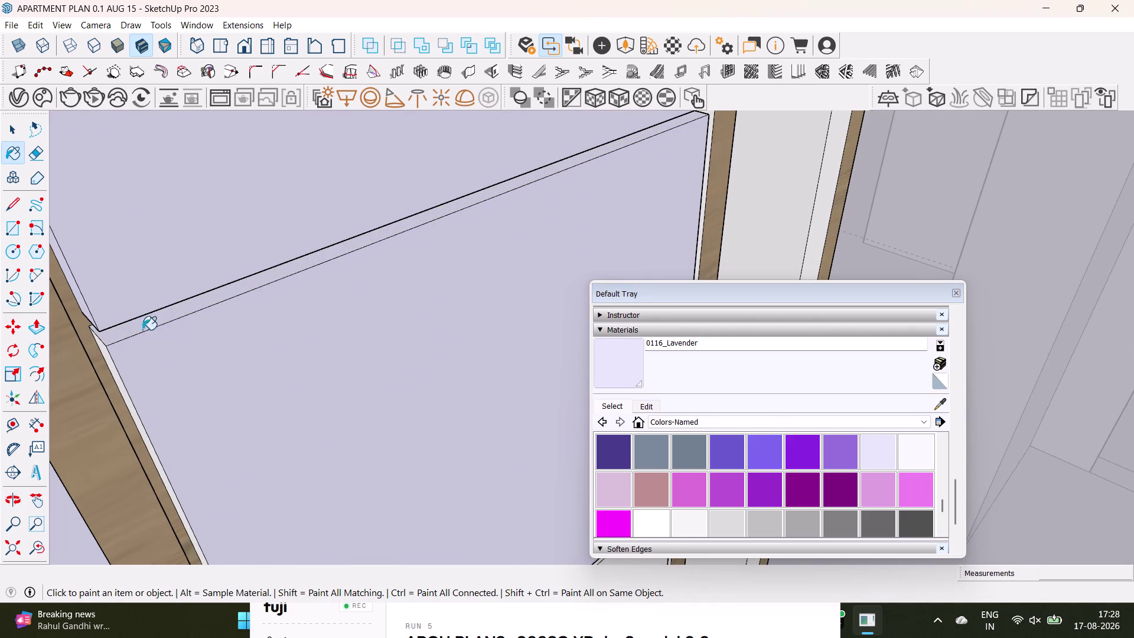
click(106, 361)
middle_drag(132, 368, 203, 343)
click(121, 431)
scroll(down, 3)
middle_drag(341, 388, 198, 456)
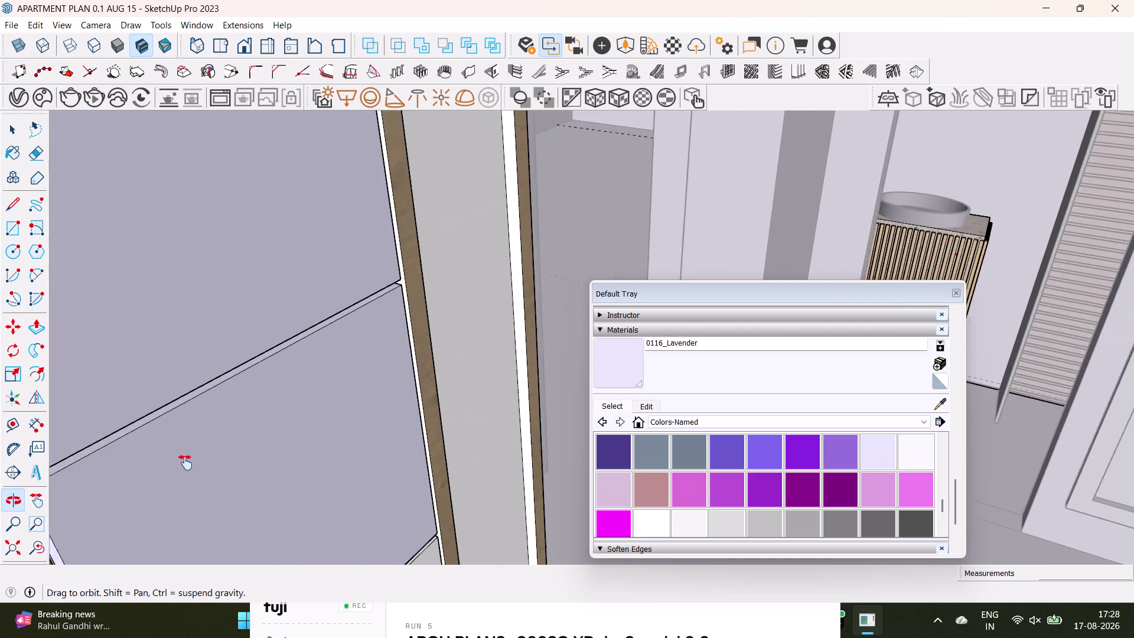
middle_drag(198, 456, 186, 462)
scroll(up, 3)
middle_drag(396, 314, 296, 322)
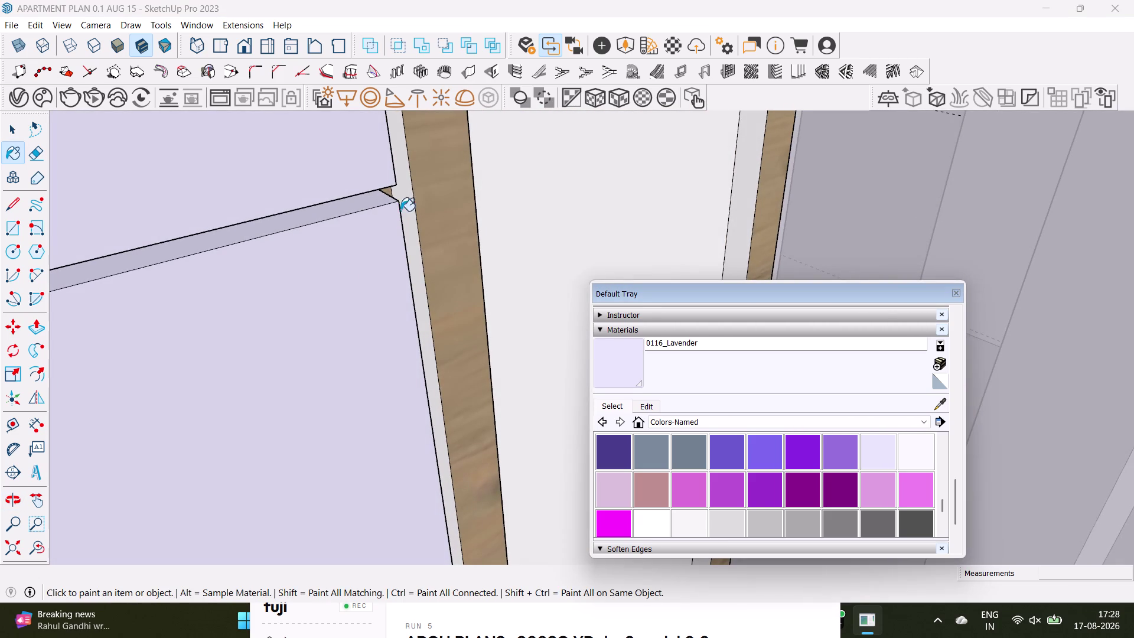
click(406, 202)
scroll(down, 3)
middle_drag(405, 245, 279, 436)
click(379, 372)
scroll(down, 3)
scroll(up, 3)
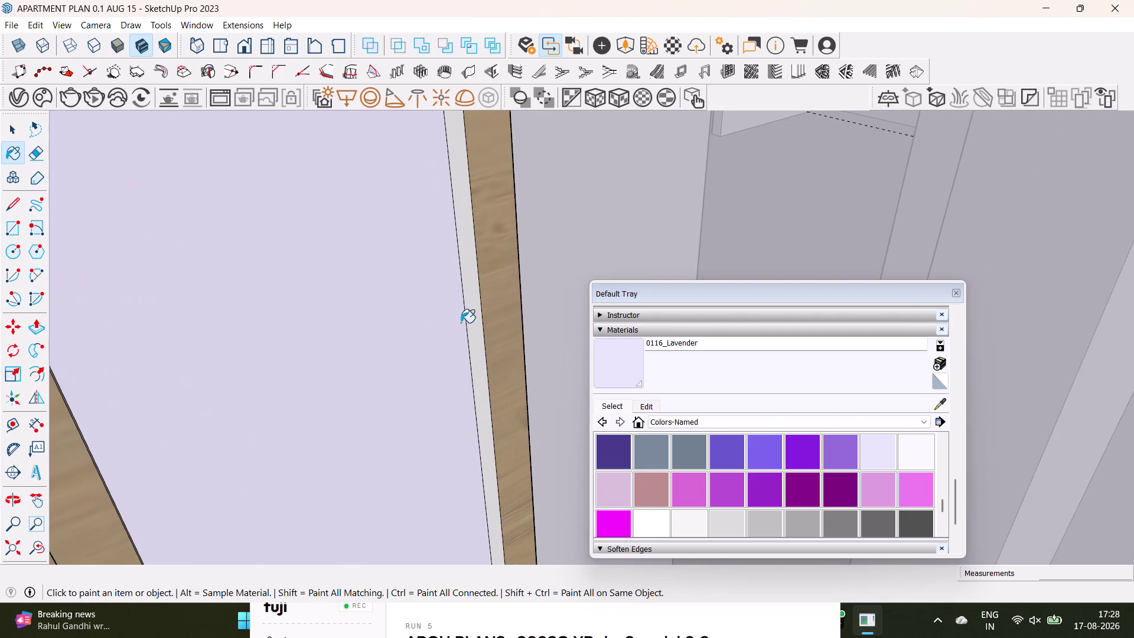
click(471, 316)
scroll(down, 3)
middle_drag(393, 351, 187, 392)
scroll(up, 3)
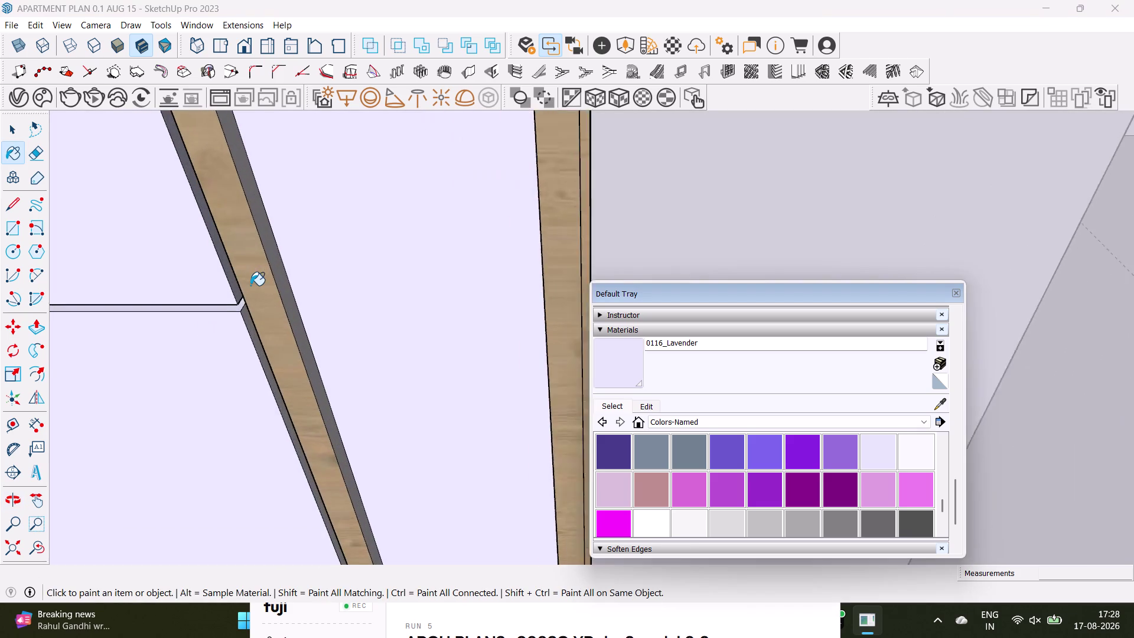
scroll(up, 3)
click(284, 268)
scroll(down, 3)
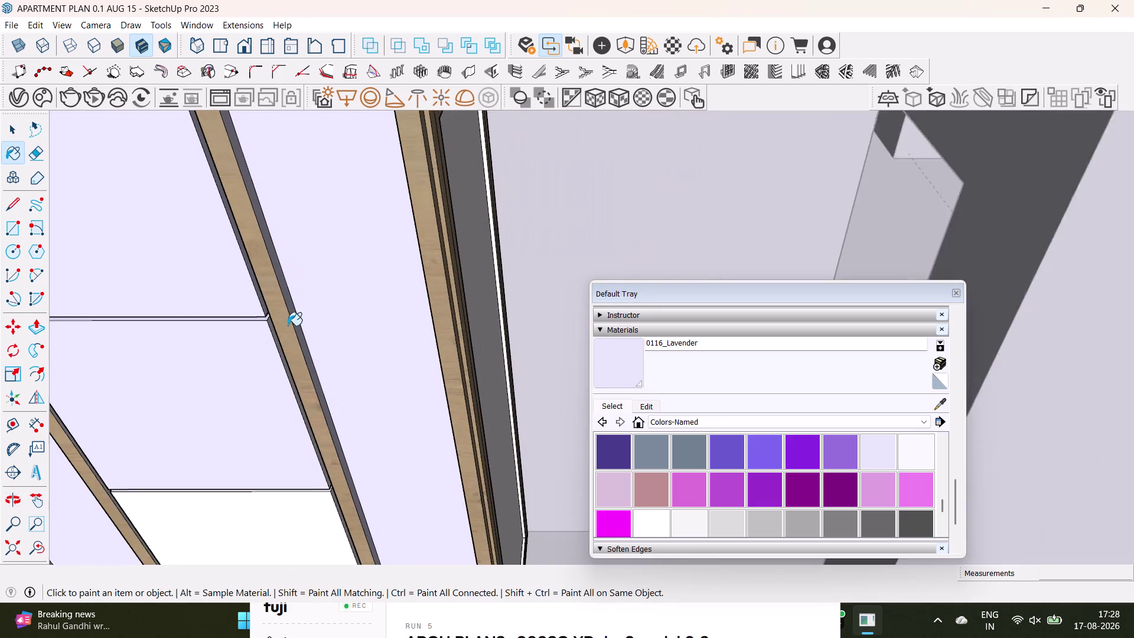
scroll(down, 3)
Paint the upper inner panel, upper door panels and side door face lavender.
middle_drag(287, 325, 362, 419)
scroll(up, 3)
middle_drag(391, 333, 398, 440)
middle_drag(396, 442, 411, 287)
middle_drag(414, 379, 423, 218)
scroll(up, 3)
middle_drag(420, 319, 413, 317)
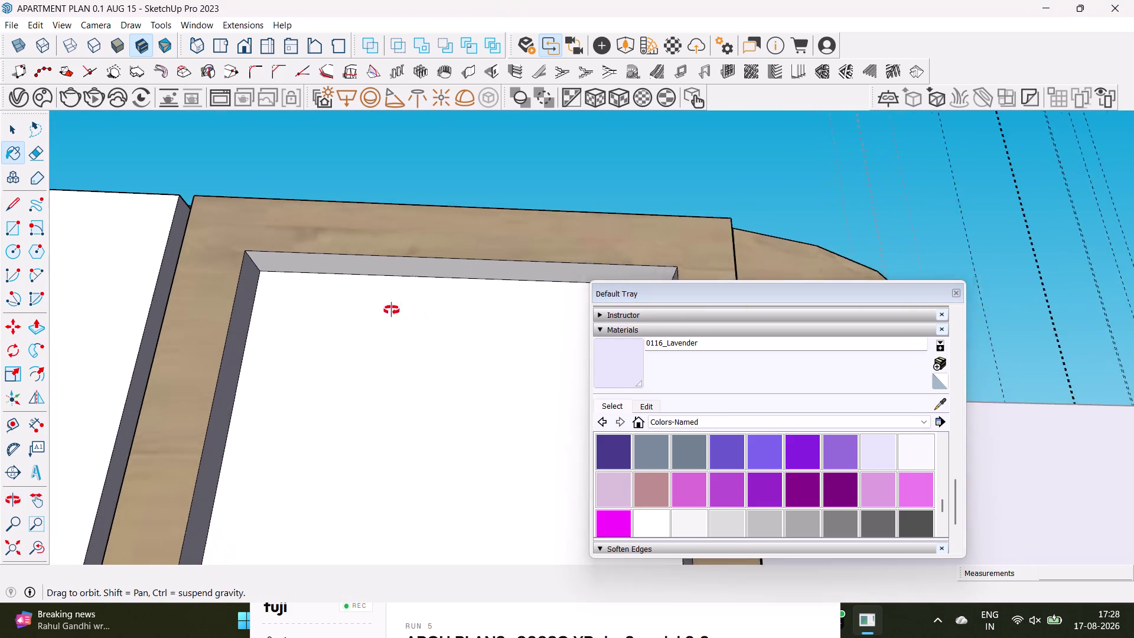
middle_drag(413, 317, 344, 292)
click(364, 289)
scroll(down, 3)
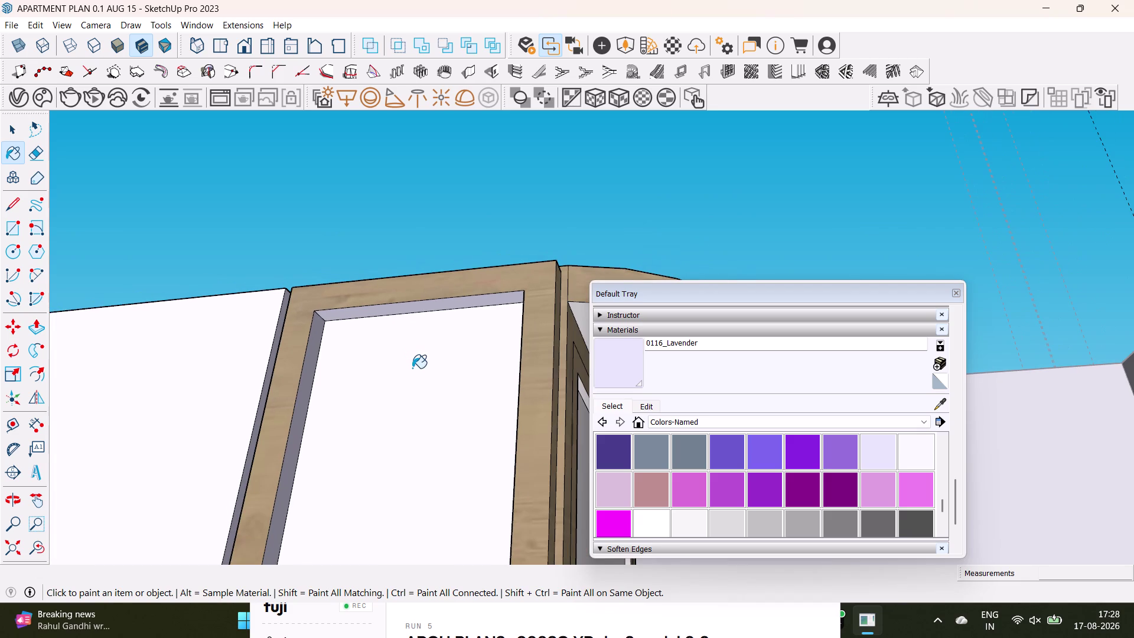
click(412, 368)
scroll(down, 3)
middle_drag(395, 419, 413, 395)
scroll(down, 3)
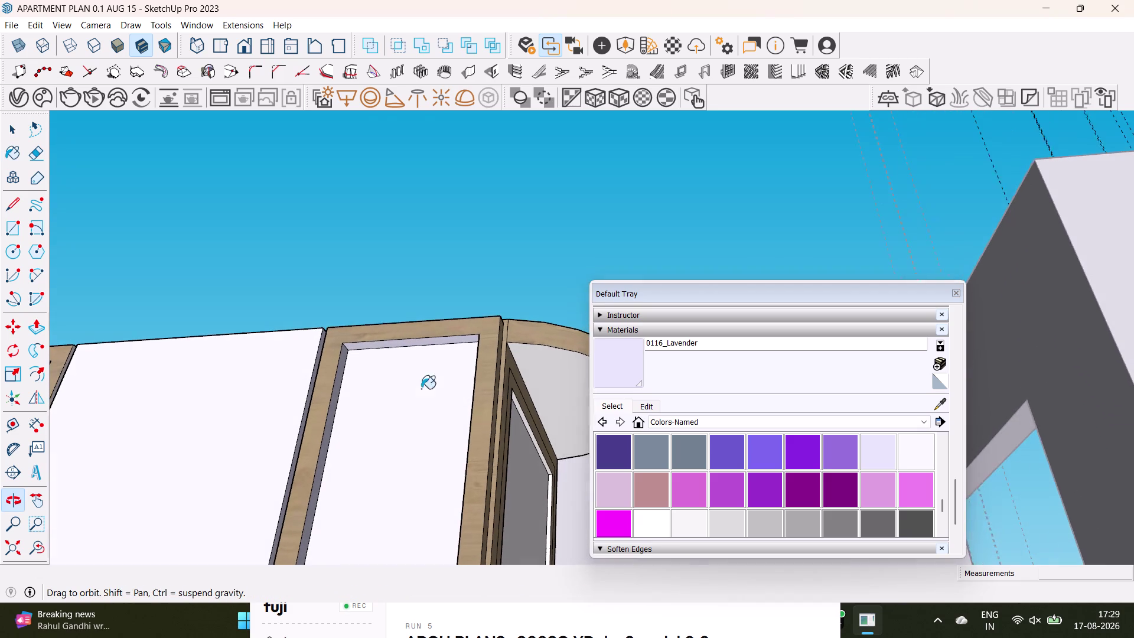
click(543, 360)
scroll(down, 3)
scroll(up, 3)
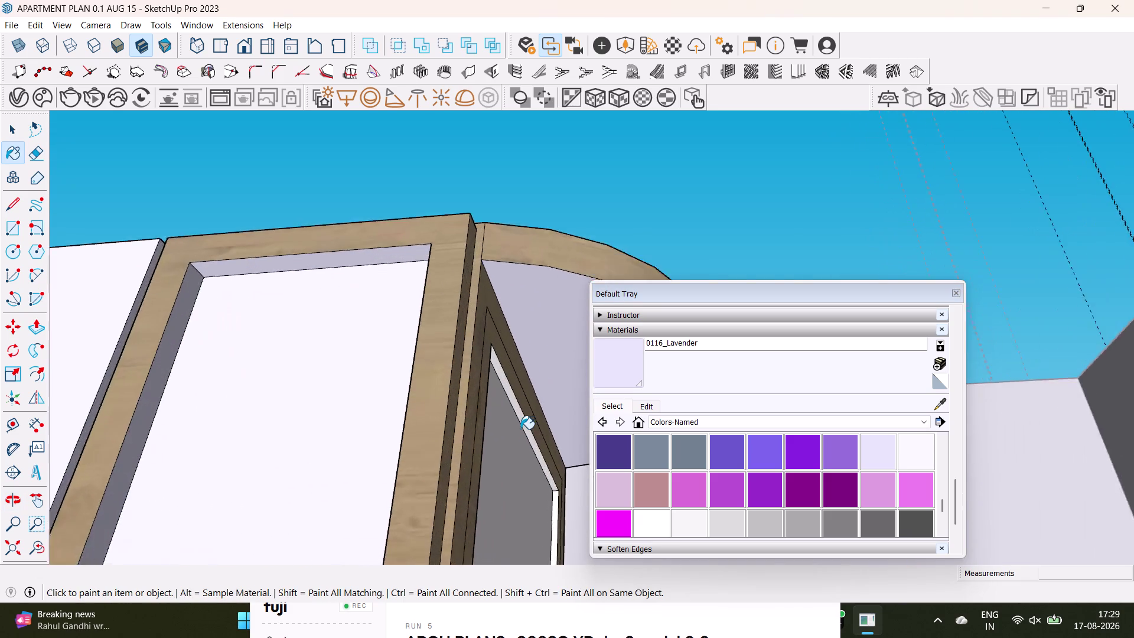
scroll(up, 3)
click(510, 381)
Paint the upper frame face and the thin strips beside the frame lavender.
middle_drag(485, 384, 478, 386)
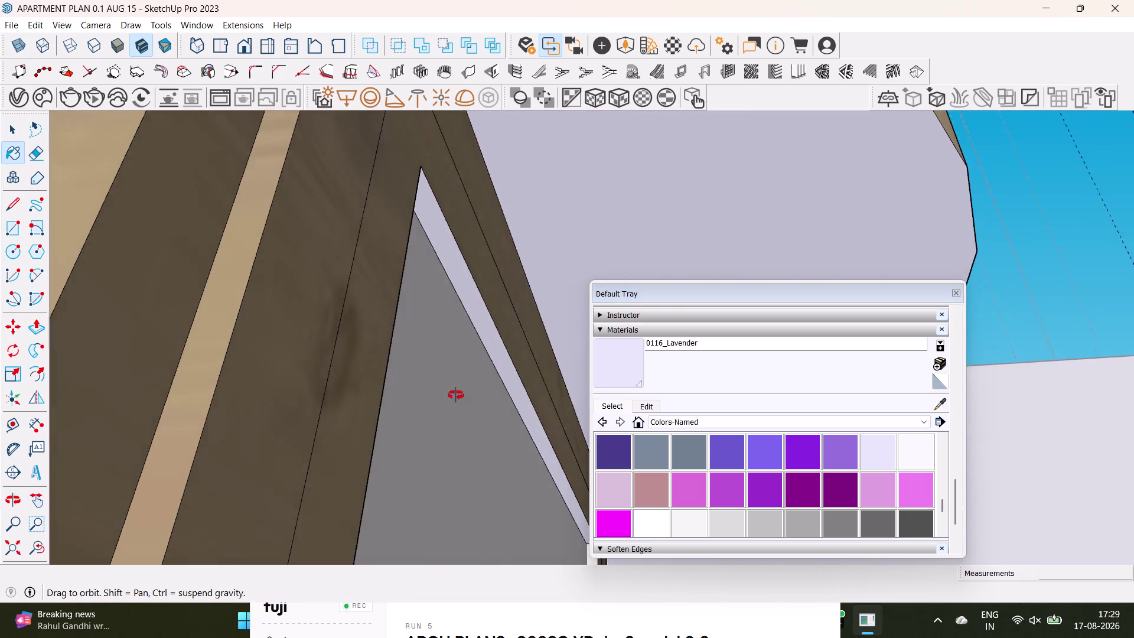
middle_drag(477, 386, 70, 540)
middle_drag(271, 488, 203, 488)
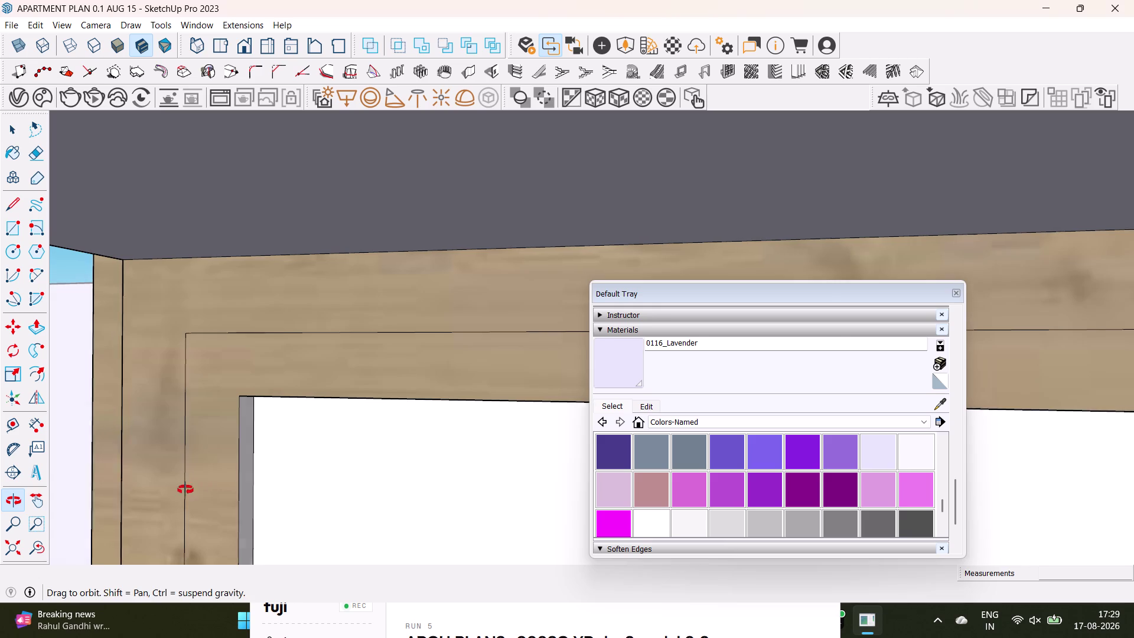
middle_drag(204, 488, 185, 489)
click(242, 441)
scroll(down, 3)
middle_drag(242, 442, 243, 376)
middle_drag(248, 434, 251, 439)
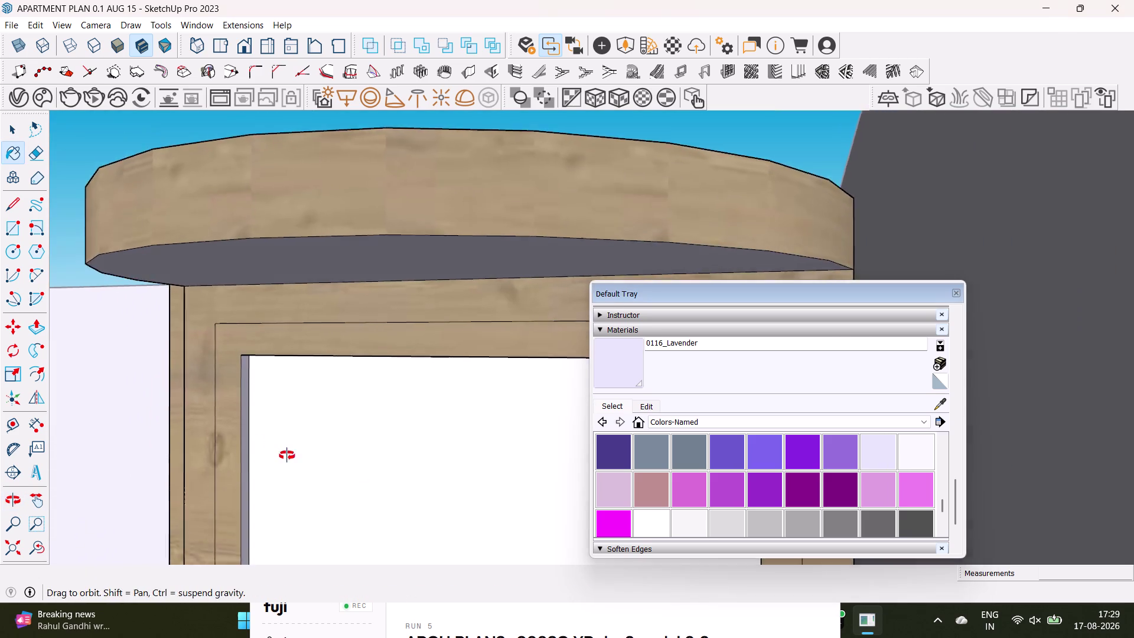
middle_drag(251, 439, 238, 337)
middle_drag(252, 372, 445, 406)
scroll(up, 3)
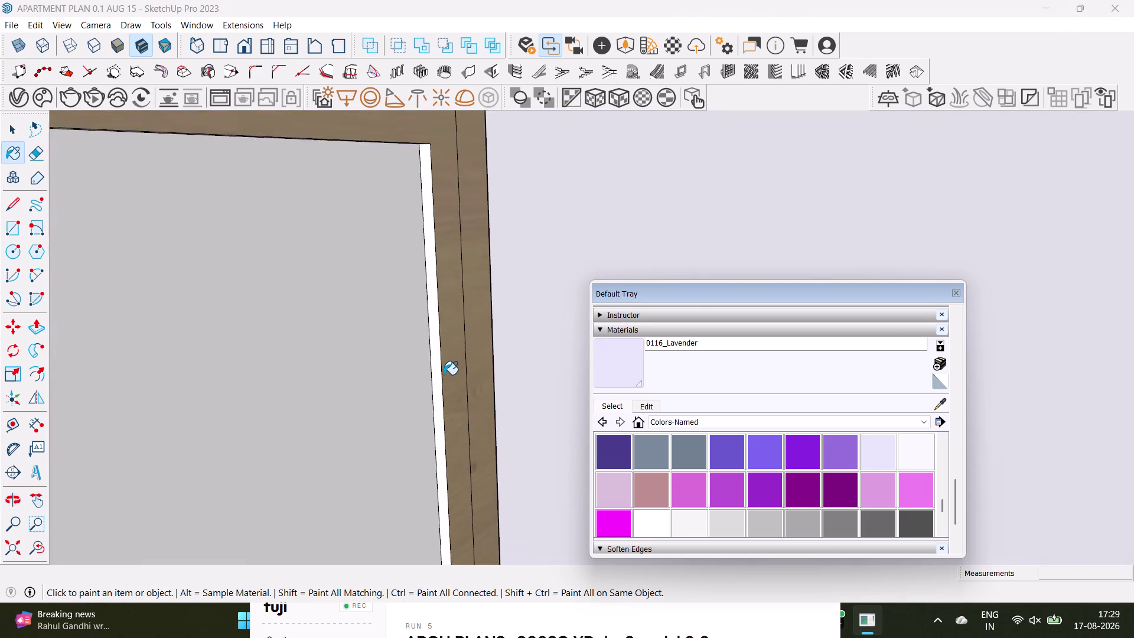
scroll(up, 3)
click(431, 373)
scroll(down, 3)
scroll(up, 3)
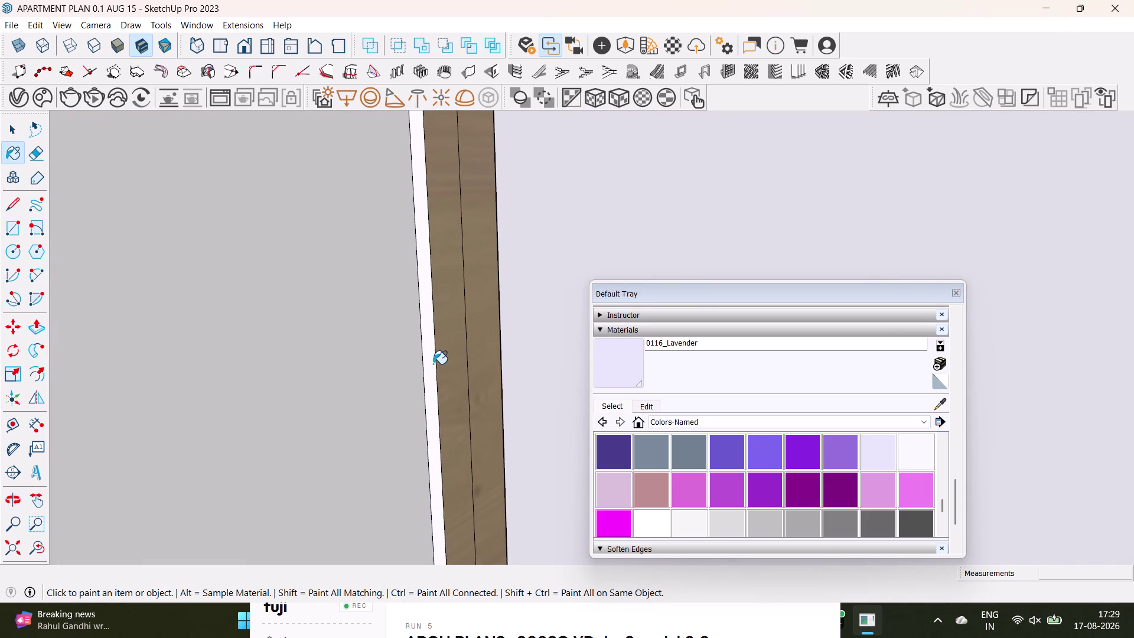
click(432, 364)
click(431, 363)
click(427, 366)
scroll(down, 3)
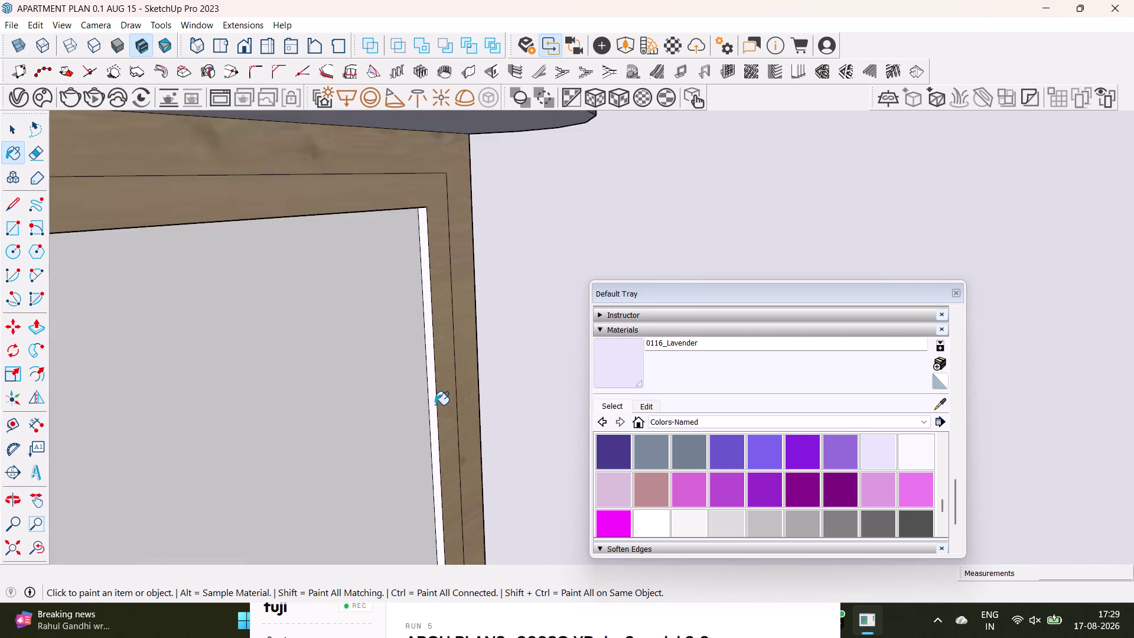
scroll(down, 3)
scroll(up, 3)
scroll(down, 3)
Paint the remaining divider face, lower panel, bottom corner and divider end lavender.
middle_drag(418, 482, 578, 416)
scroll(up, 3)
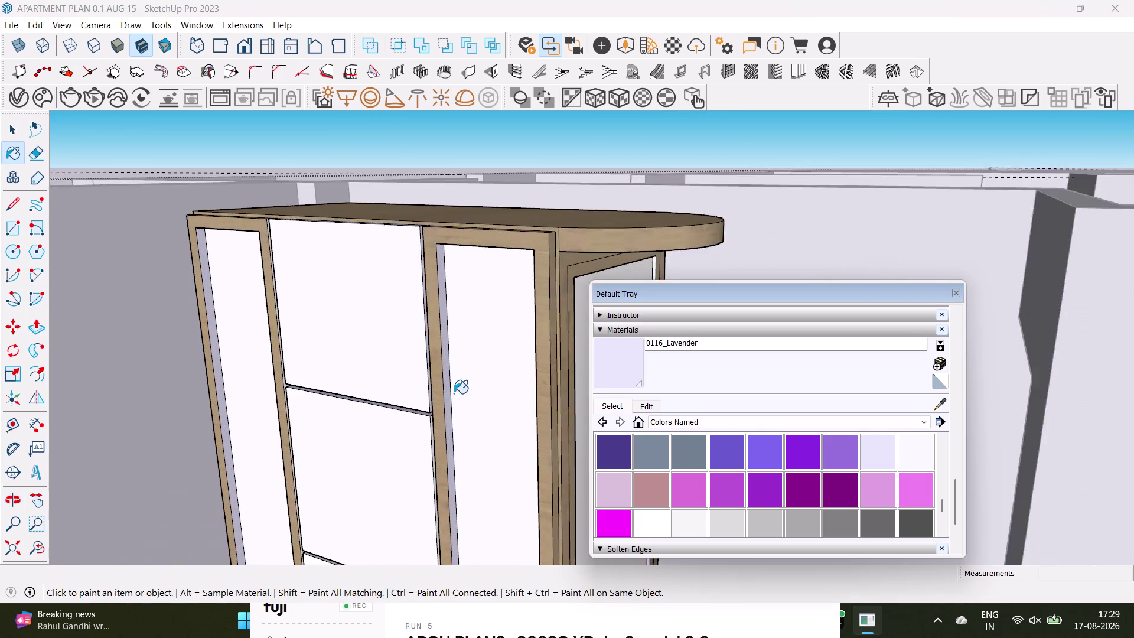
scroll(up, 3)
middle_drag(453, 393, 419, 399)
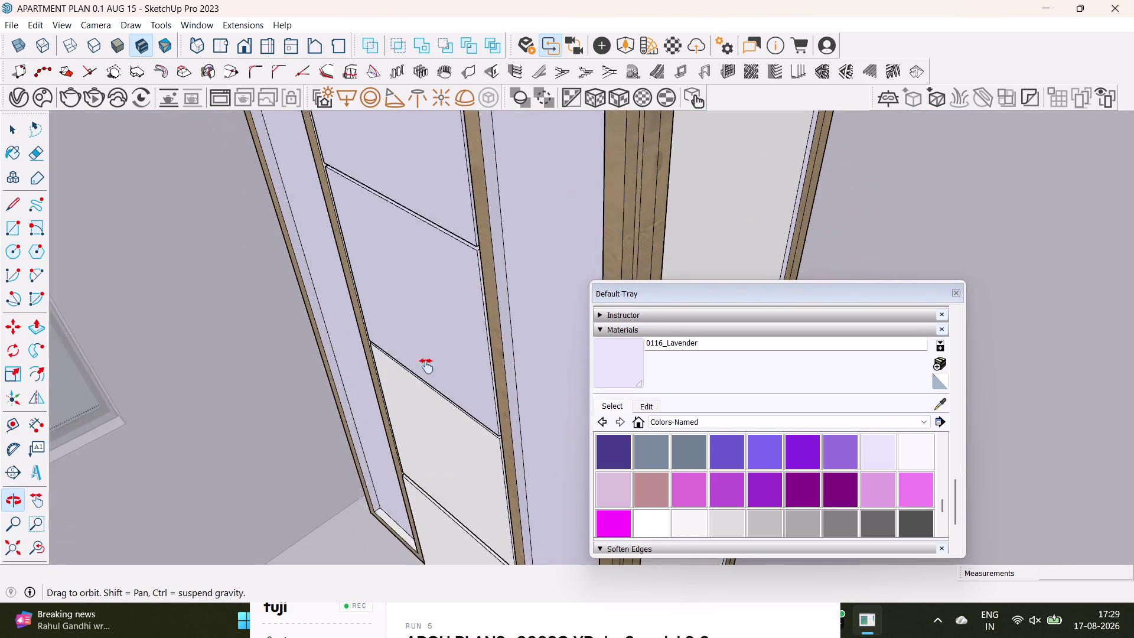
middle_drag(419, 398, 433, 320)
click(454, 330)
click(475, 491)
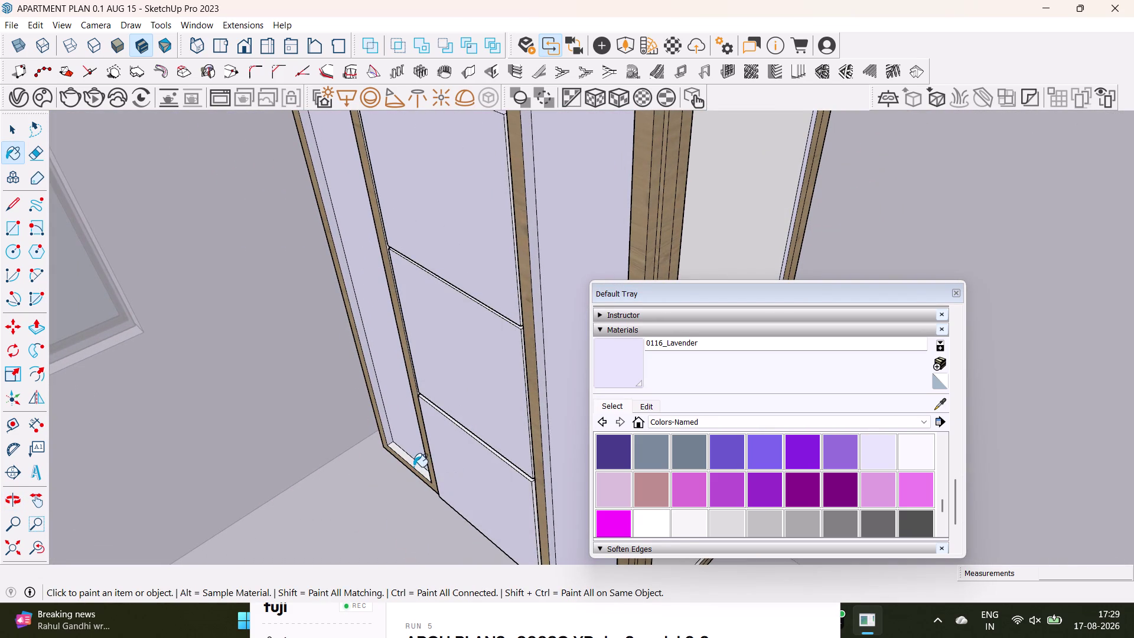
click(416, 467)
scroll(up, 3)
middle_drag(455, 418, 358, 518)
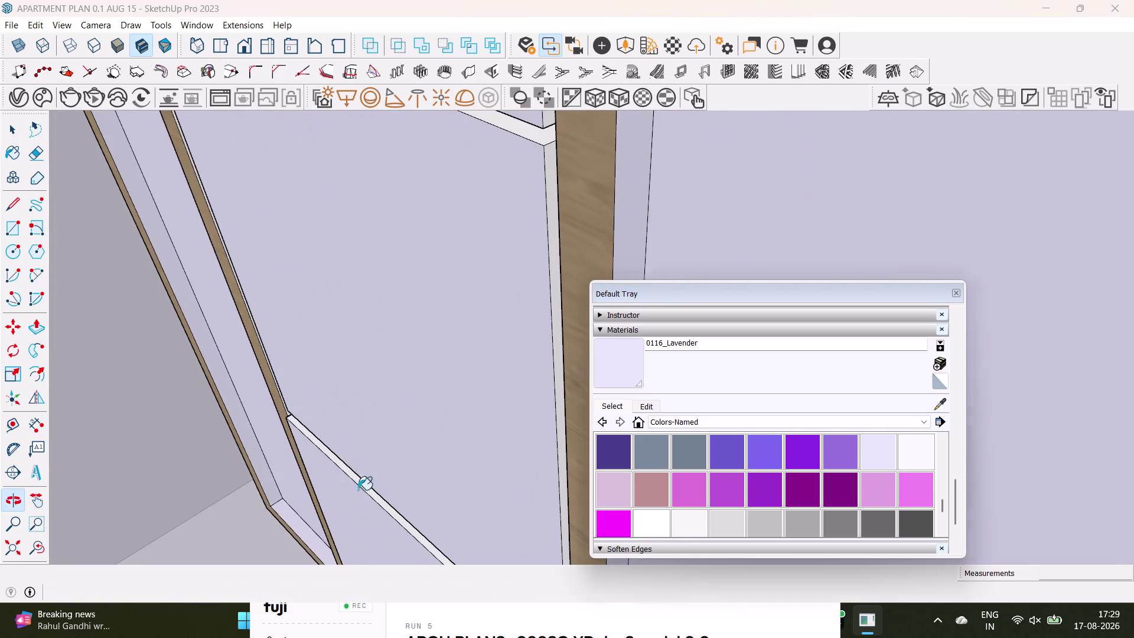
middle_drag(469, 230, 475, 366)
scroll(up, 3)
middle_drag(513, 304, 433, 358)
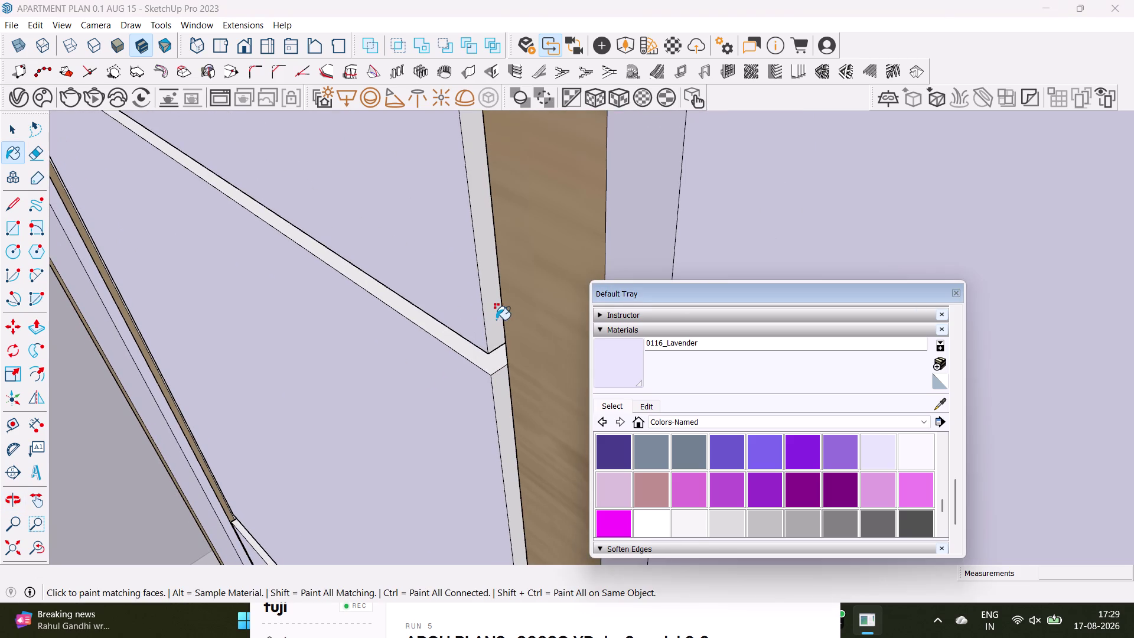
click(495, 319)
scroll(down, 3)
Orbit out over the apartment to review the lavender wardrobe doors.
middle_drag(415, 410, 484, 217)
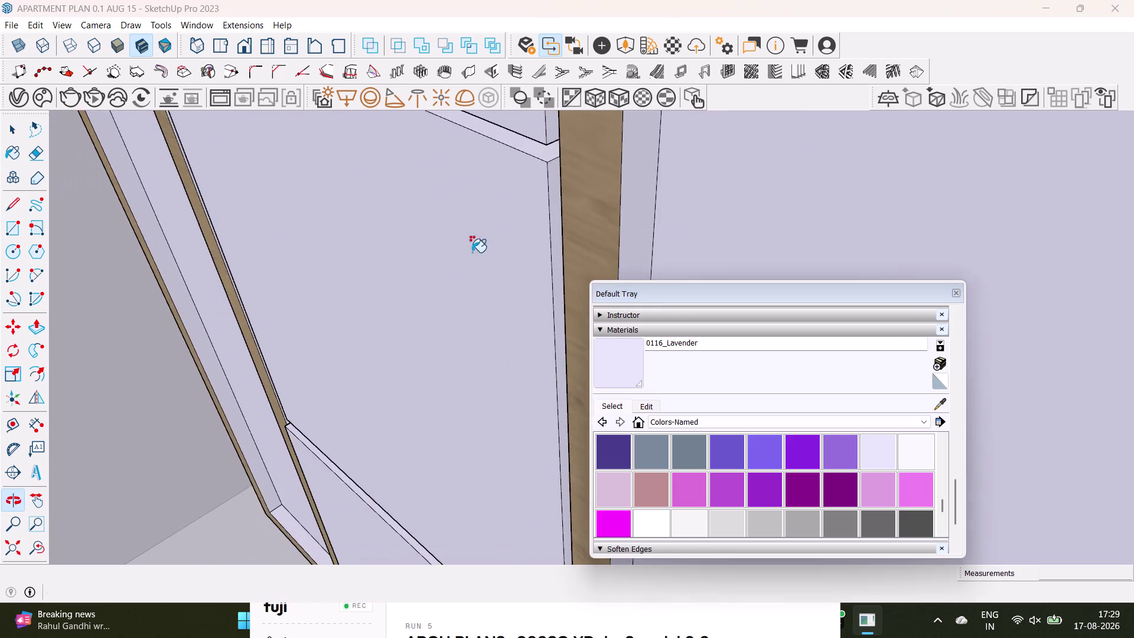
scroll(down, 3)
middle_drag(422, 391, 445, 187)
scroll(down, 3)
middle_drag(453, 251, 259, 343)
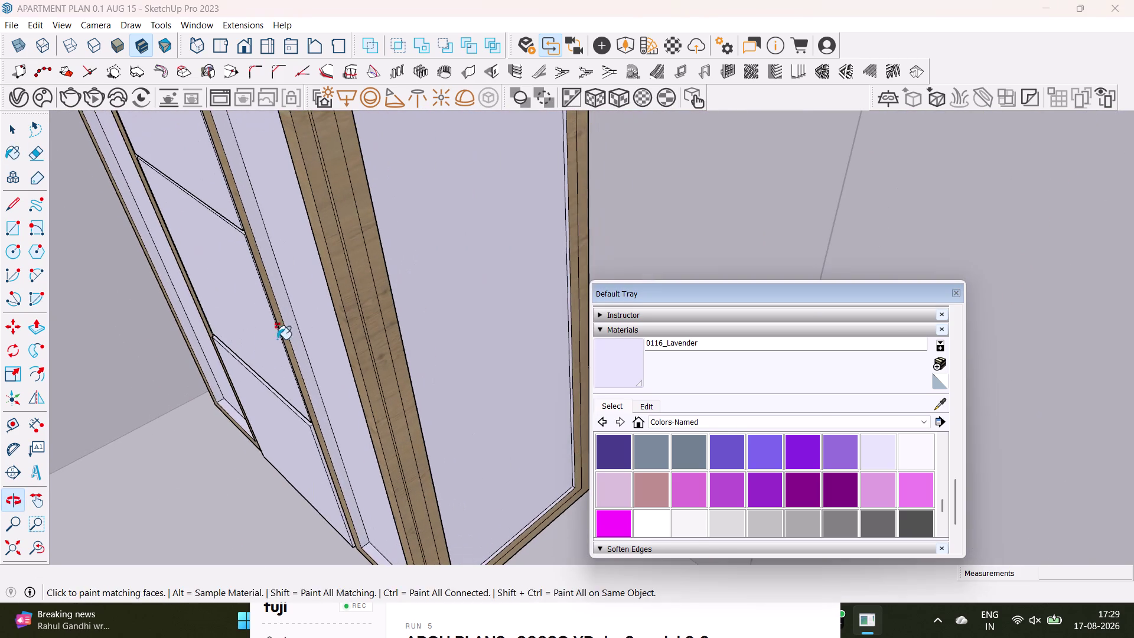
middle_drag(288, 339, 368, 358)
scroll(down, 3)
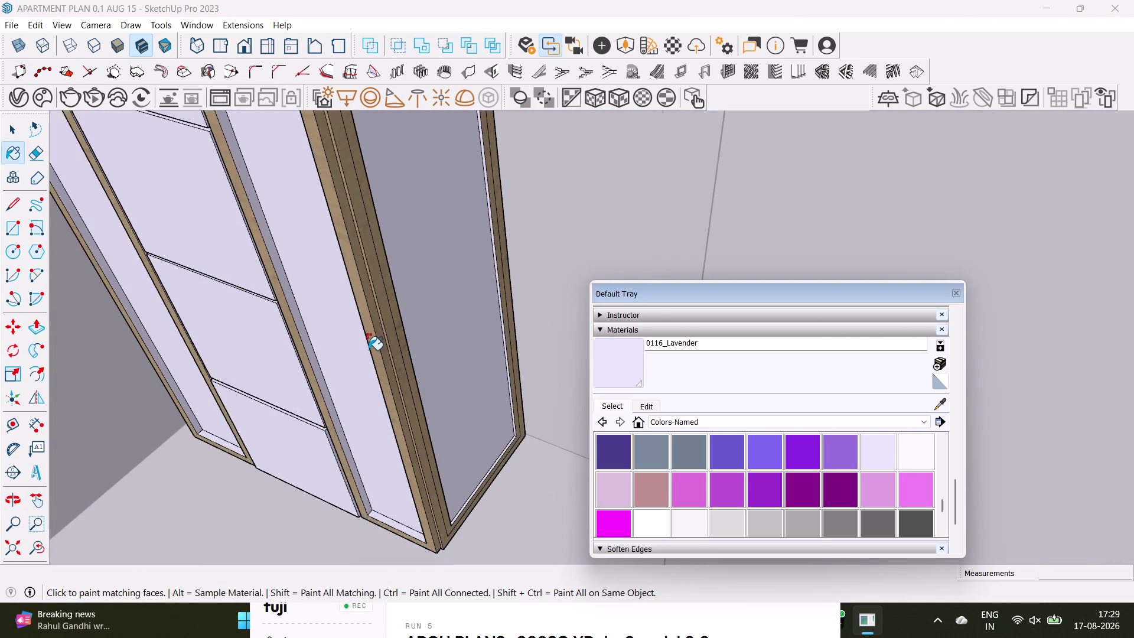
scroll(down, 3)
middle_drag(348, 278, 349, 380)
middle_drag(395, 388, 198, 332)
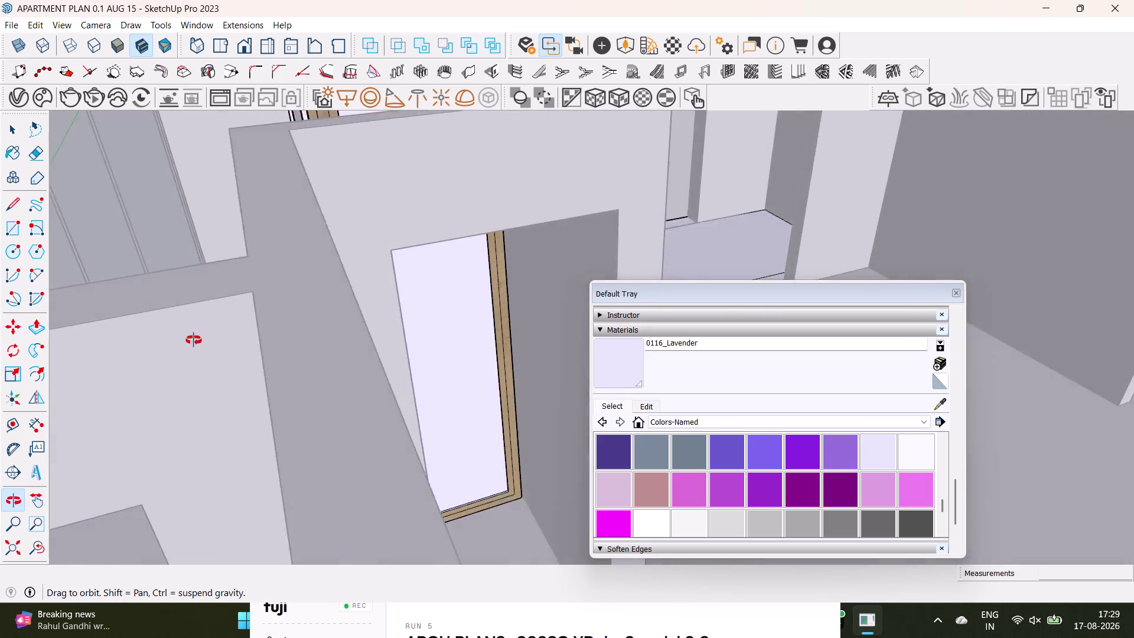
middle_drag(199, 332, 127, 389)
scroll(down, 3)
middle_drag(201, 314, 435, 316)
middle_drag(437, 322, 309, 521)
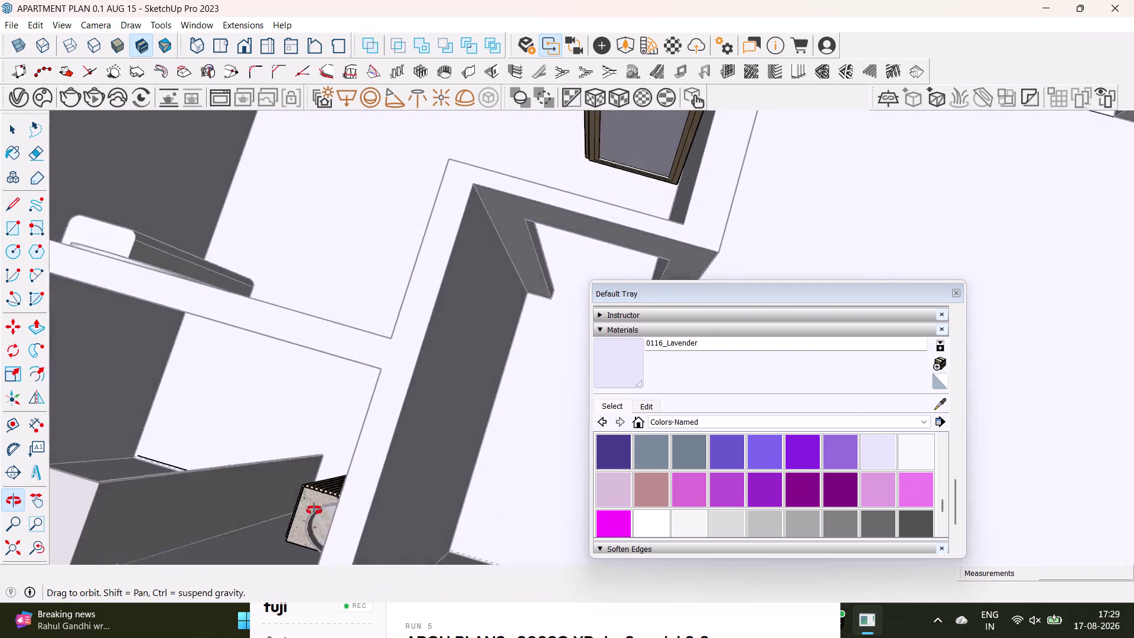
middle_drag(309, 520, 357, 201)
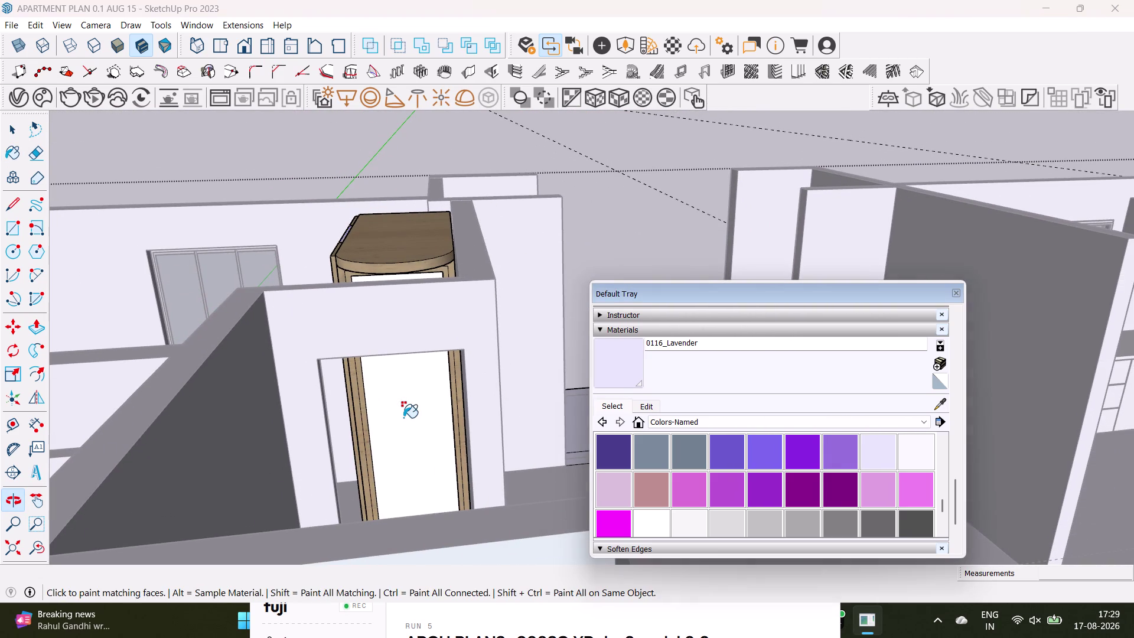
Paint one last door face lavender, then select the wardrobe door panel.
click(410, 421)
scroll(down, 3)
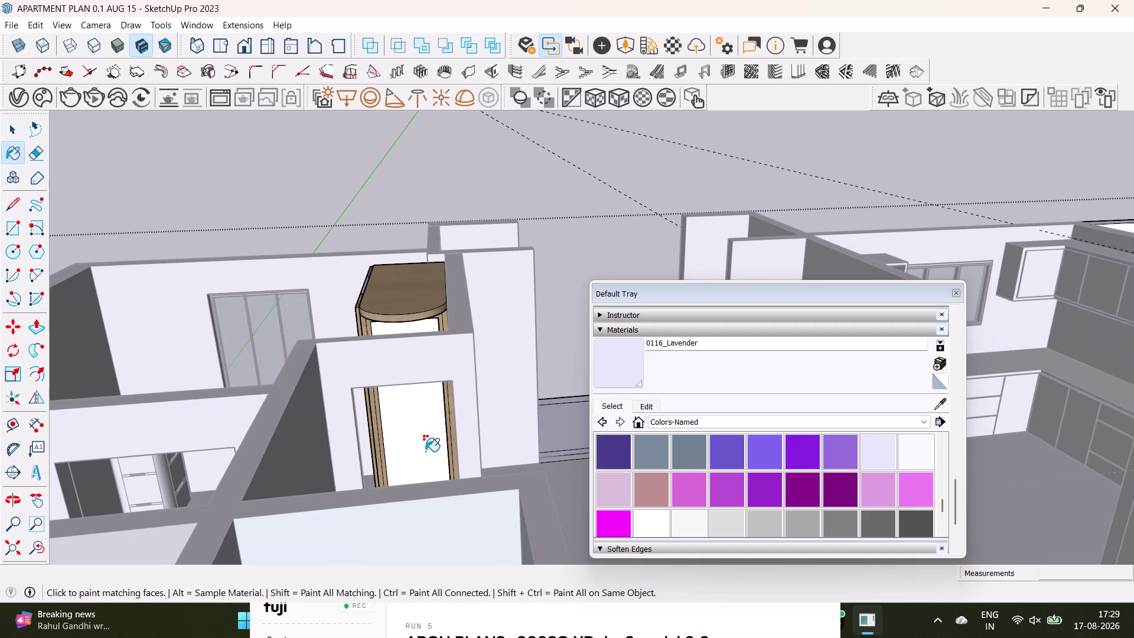
key(space)
click(422, 442)
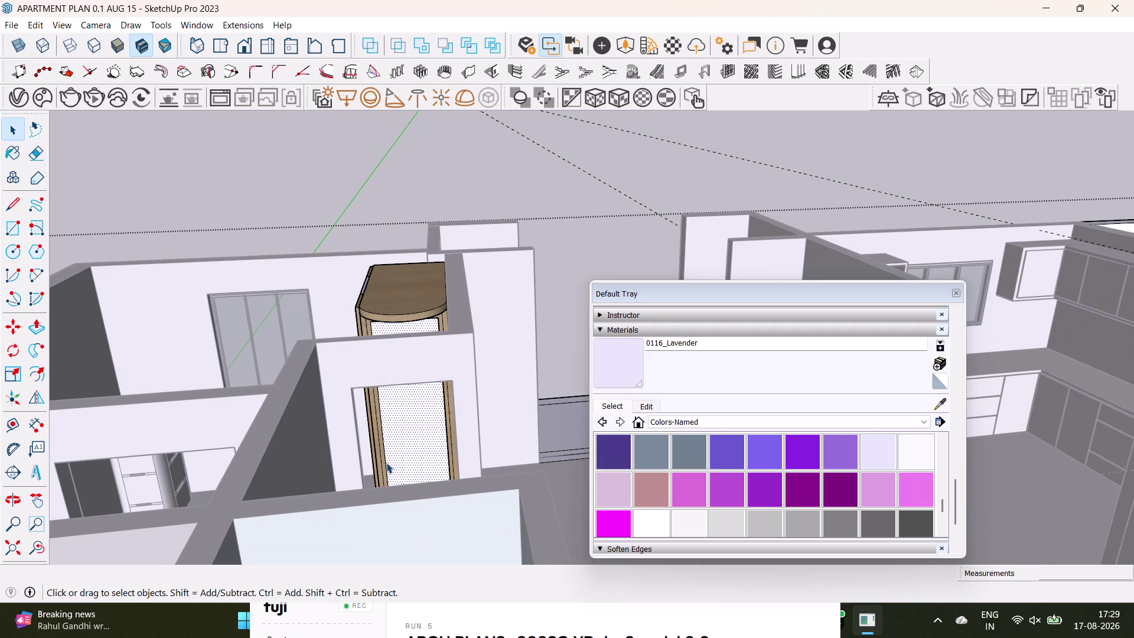
scroll(up, 3)
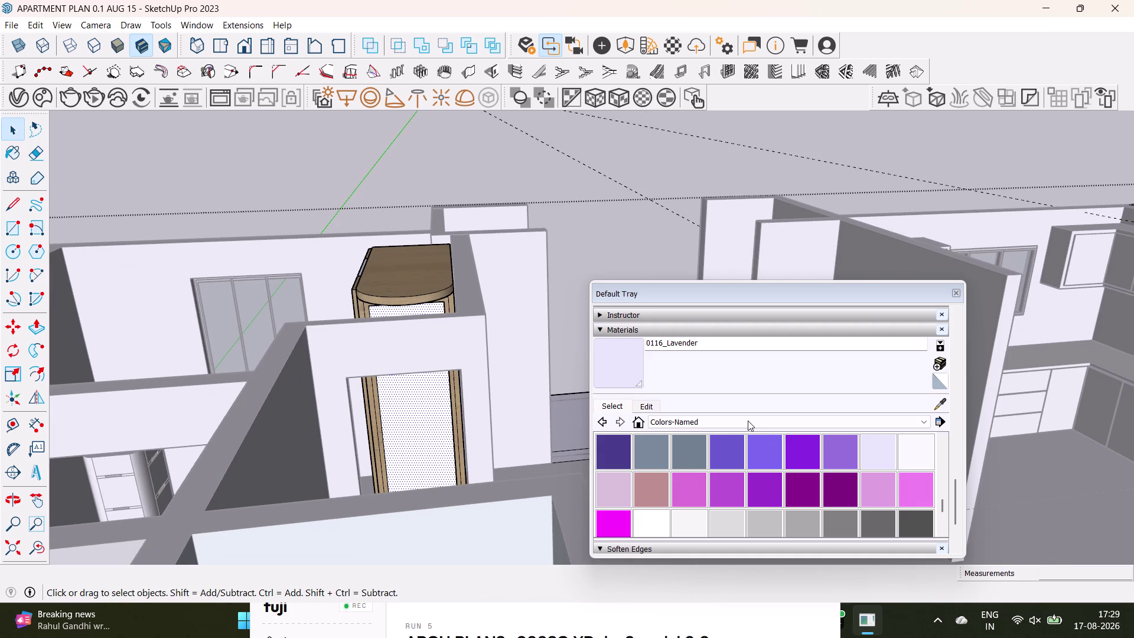
Load Mirror 02 from Glass and Mirrors and paint the wardrobe door panel with it.
click(748, 420)
scroll(down, 3)
scroll(up, 3)
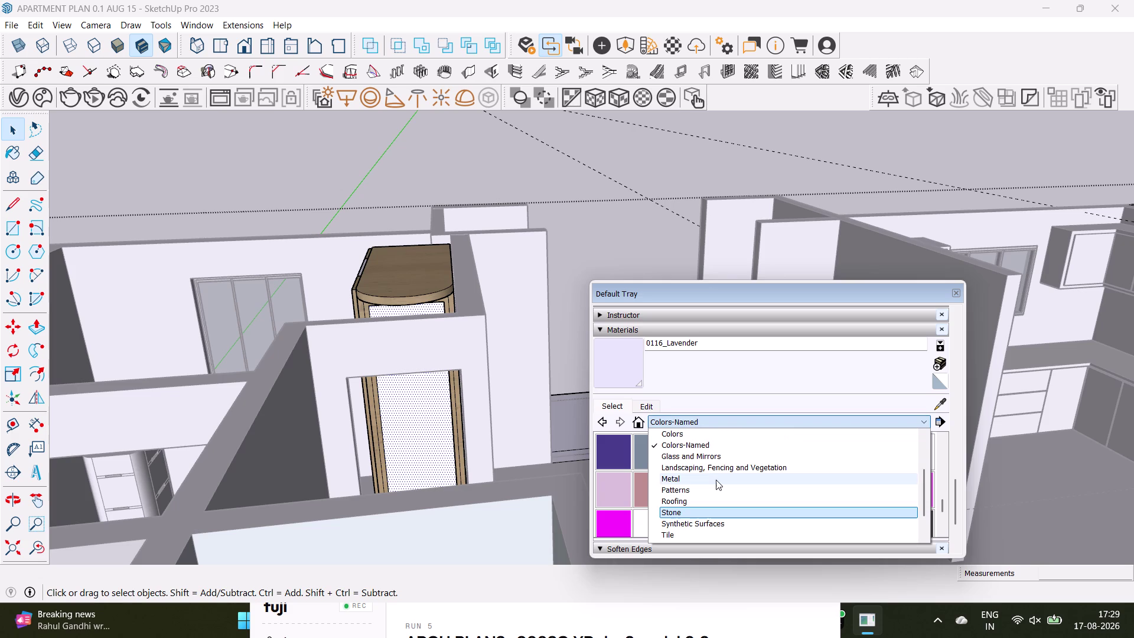
scroll(up, 3)
scroll(up, 3)
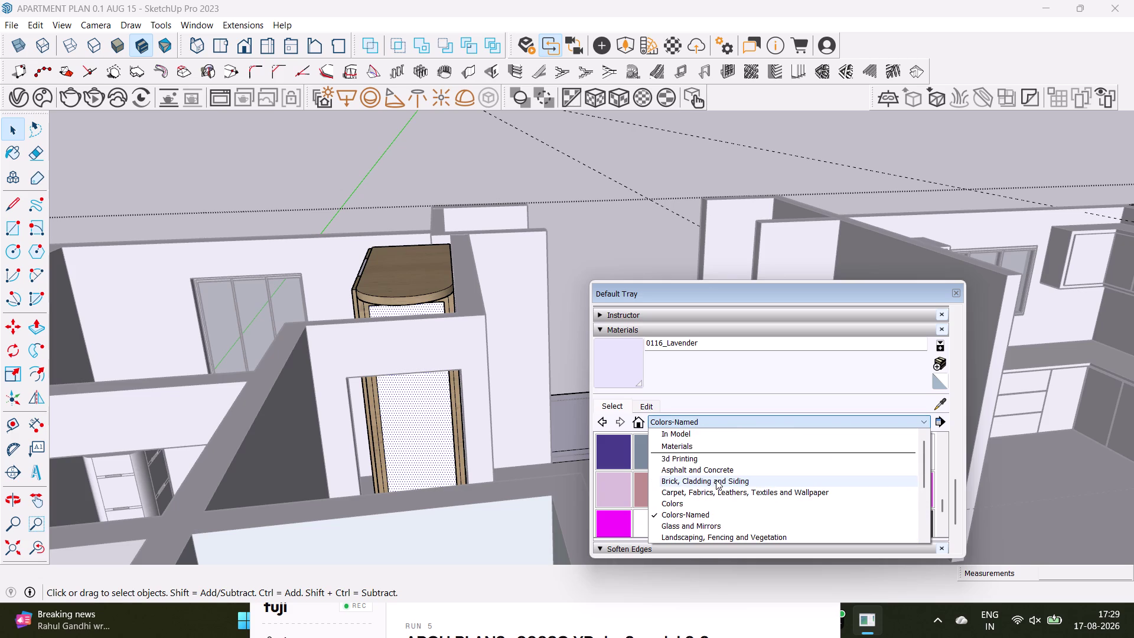
scroll(down, 3)
scroll(up, 3)
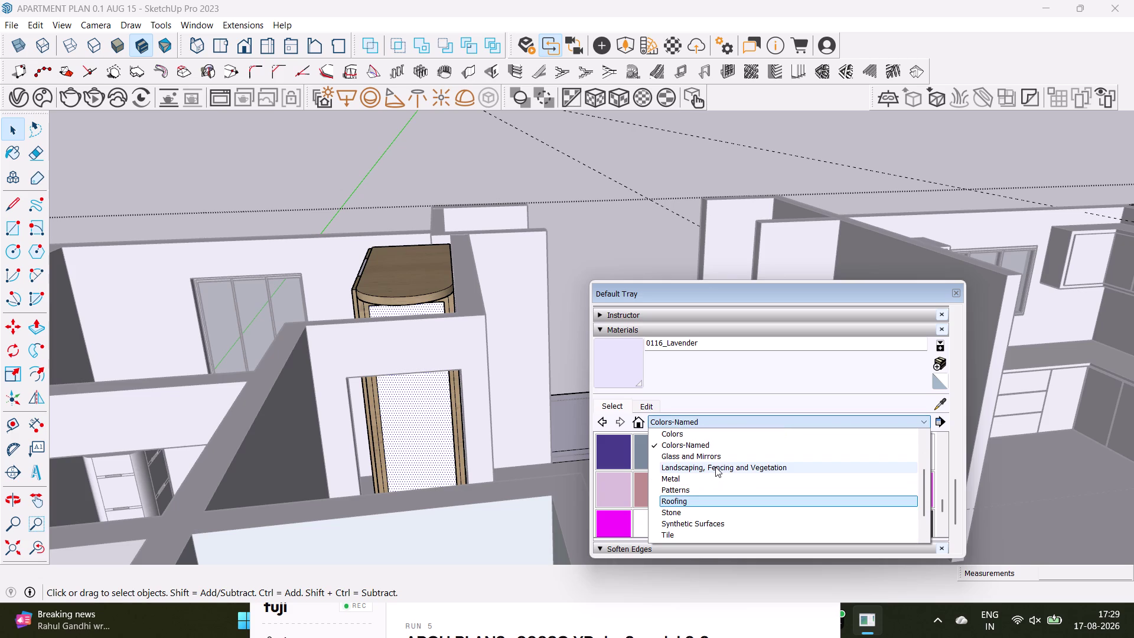
click(713, 461)
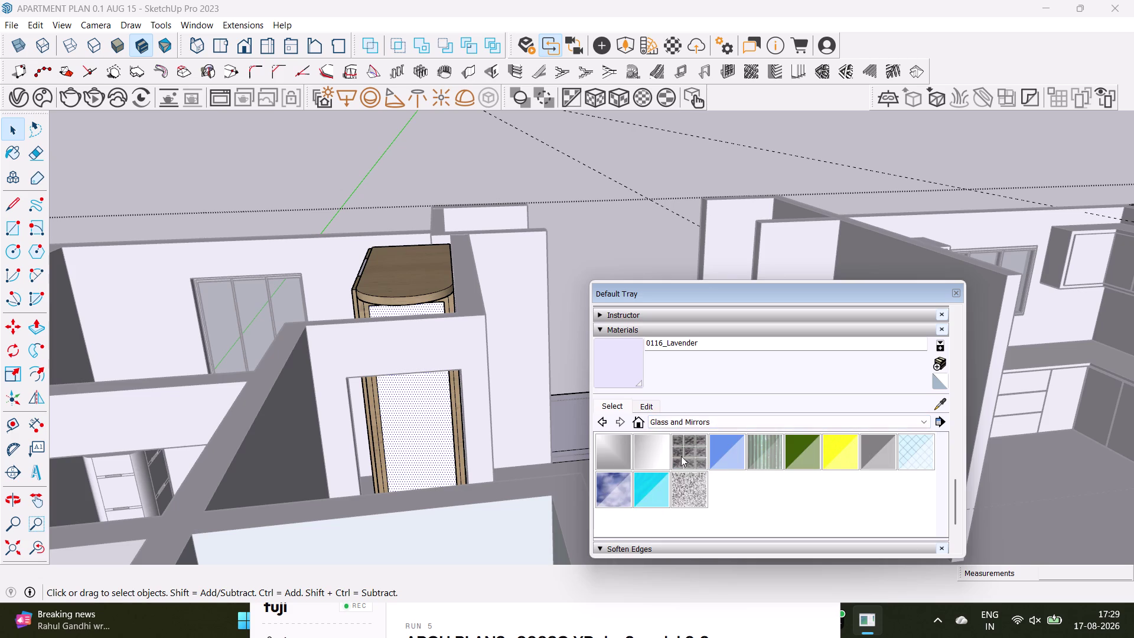
click(718, 452)
click(652, 458)
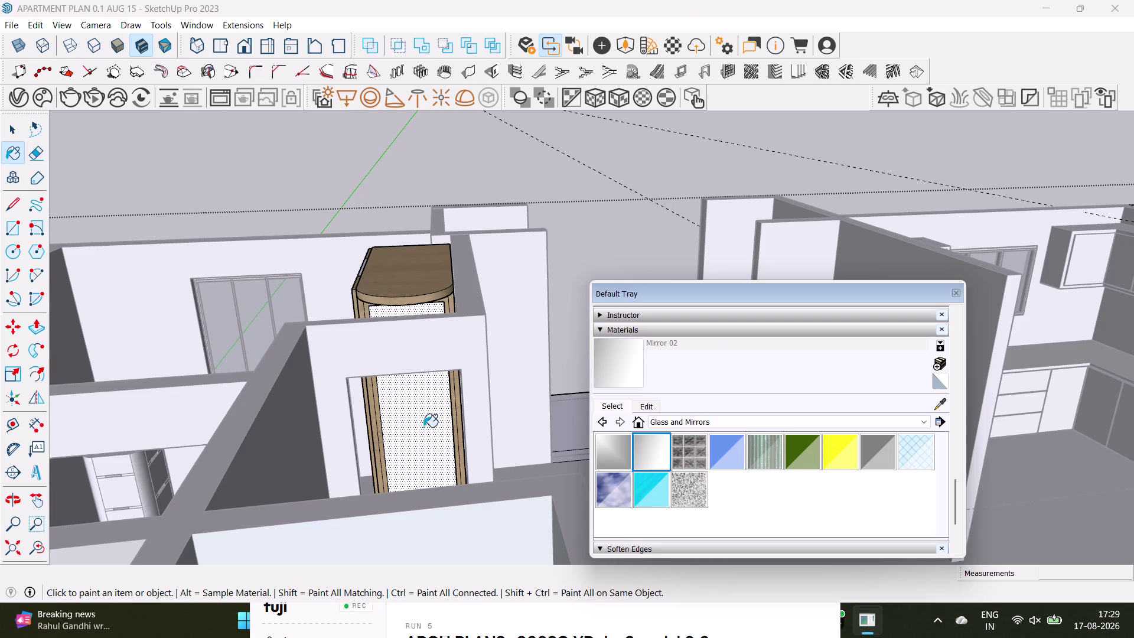
click(423, 426)
key(space)
scroll(down, 3)
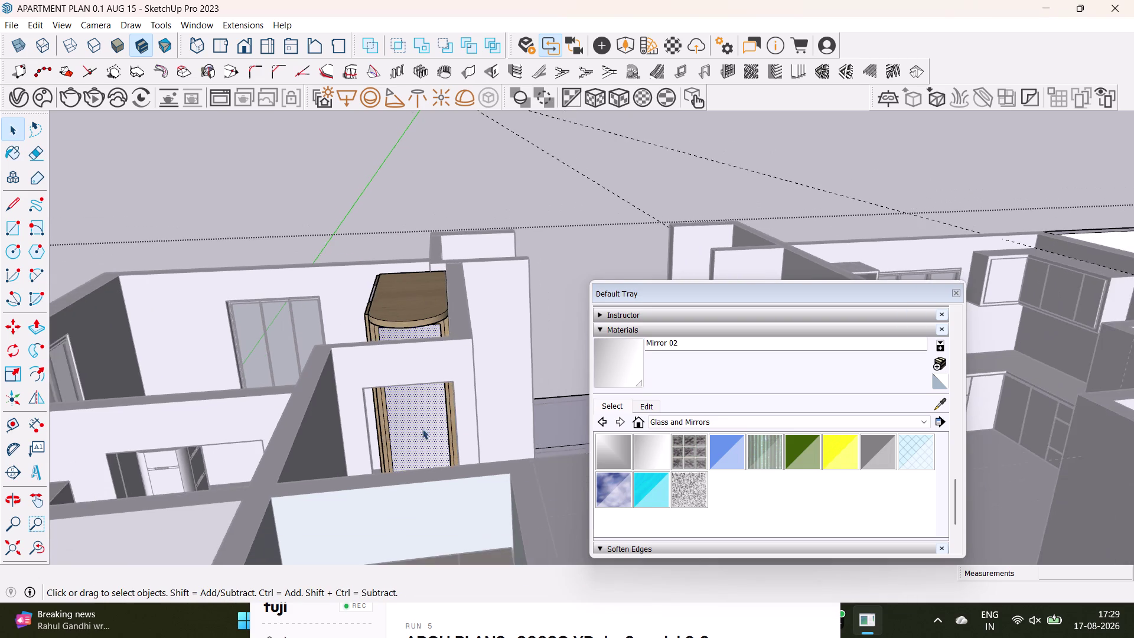
Orbit and zoom from the wardrobe across the apartment to the arched wall mirror.
middle_drag(422, 429, 354, 563)
scroll(down, 3)
middle_drag(361, 460, 419, 438)
middle_drag(427, 443, 272, 537)
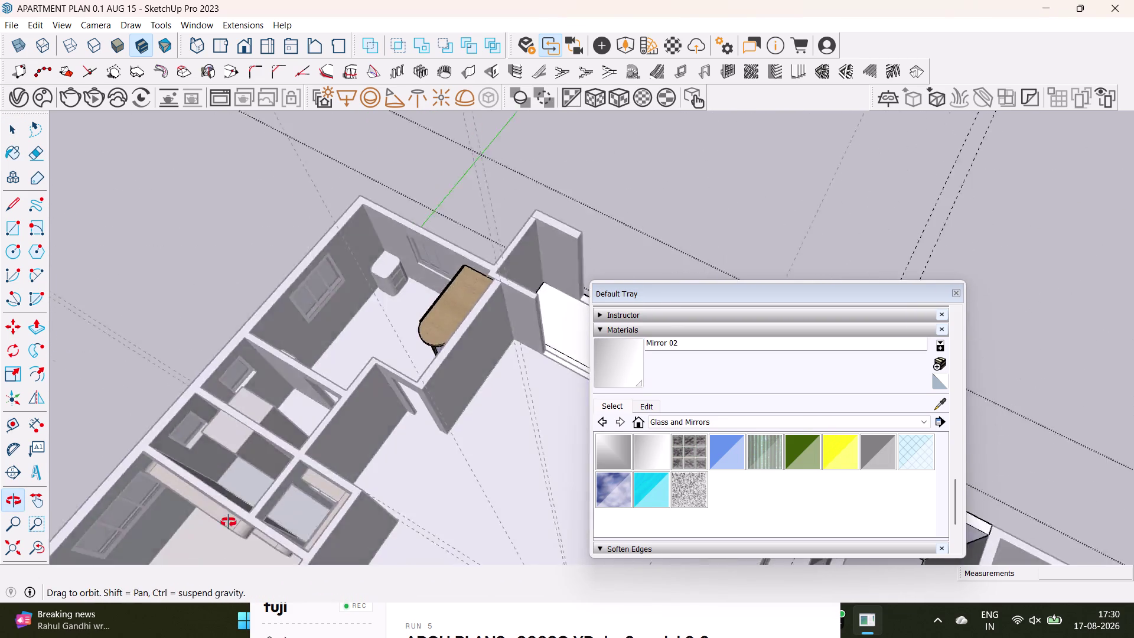
middle_drag(273, 536, 194, 458)
middle_drag(454, 319, 468, 429)
middle_drag(478, 436, 262, 448)
middle_drag(486, 346, 525, 450)
middle_drag(523, 450, 428, 473)
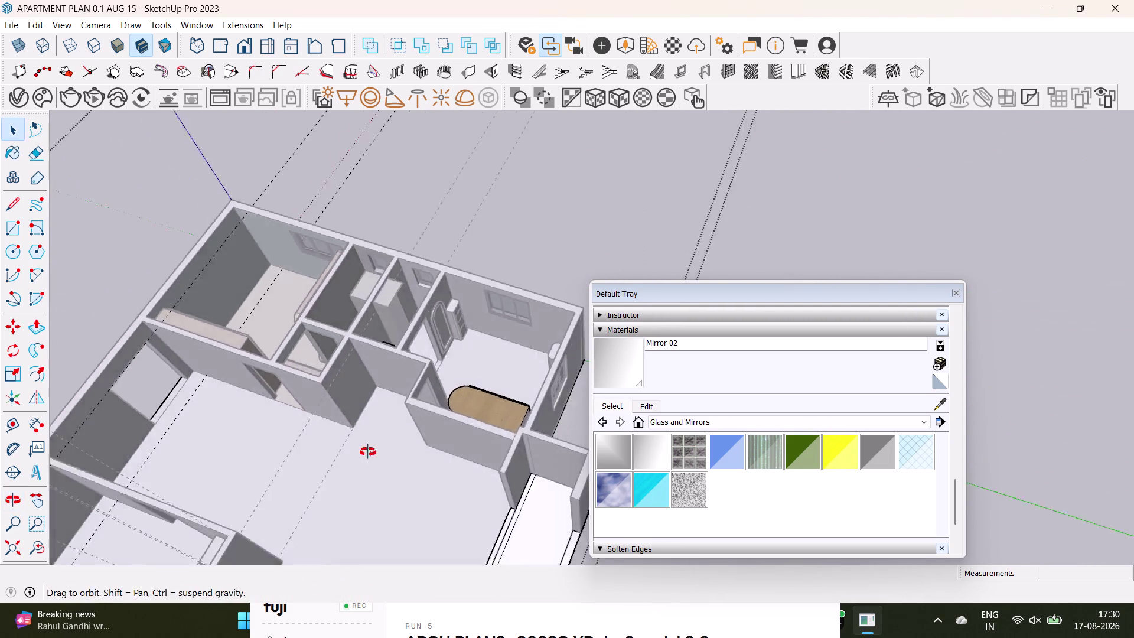
middle_drag(428, 473, 332, 418)
middle_drag(565, 323, 561, 440)
middle_drag(518, 435, 377, 437)
scroll(up, 3)
scroll(up, 3)
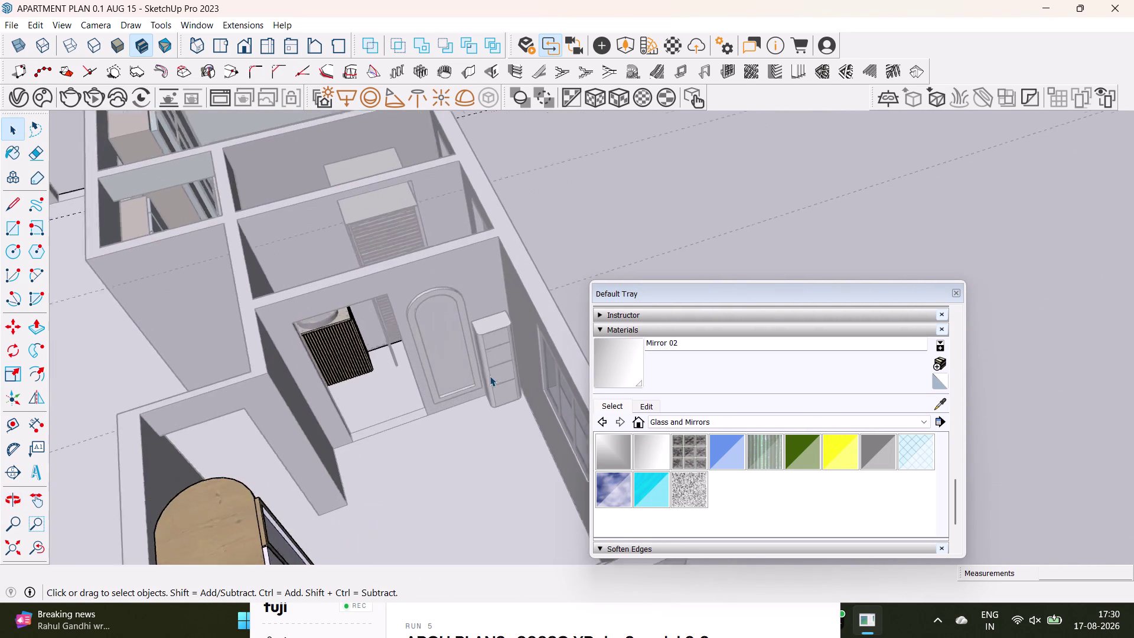
scroll(up, 3)
middle_drag(492, 374, 525, 368)
middle_drag(526, 387, 413, 376)
key(space)
click(638, 222)
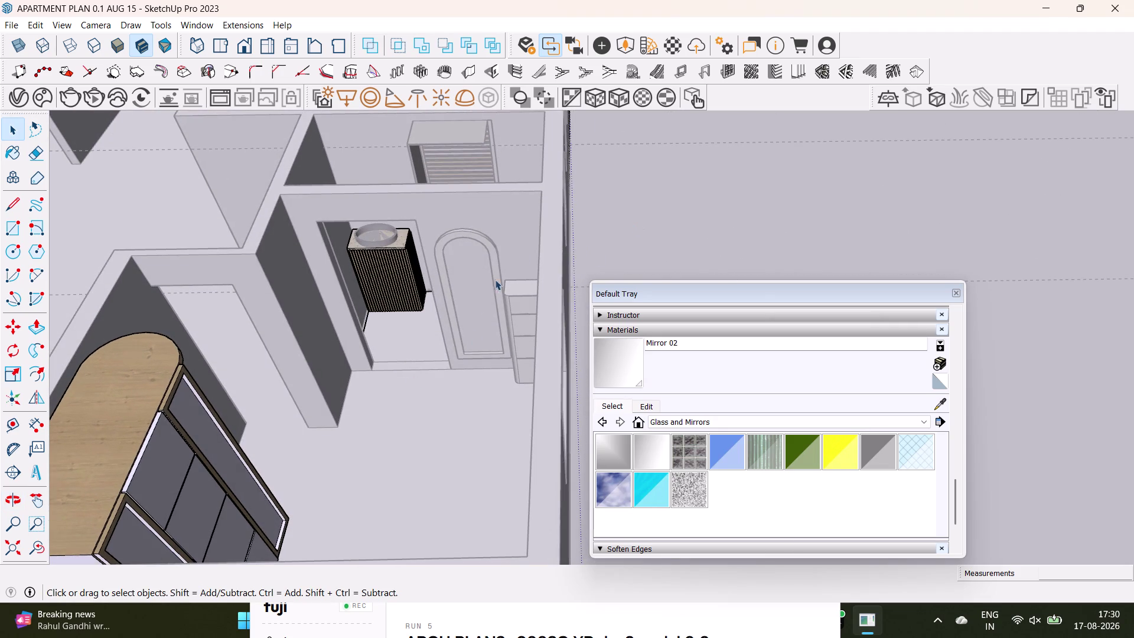
scroll(up, 3)
Enter the arched mirror group and paint its inner panel with Mirror 02.
double_click(498, 285)
click(696, 224)
scroll(up, 3)
click(473, 258)
click(640, 444)
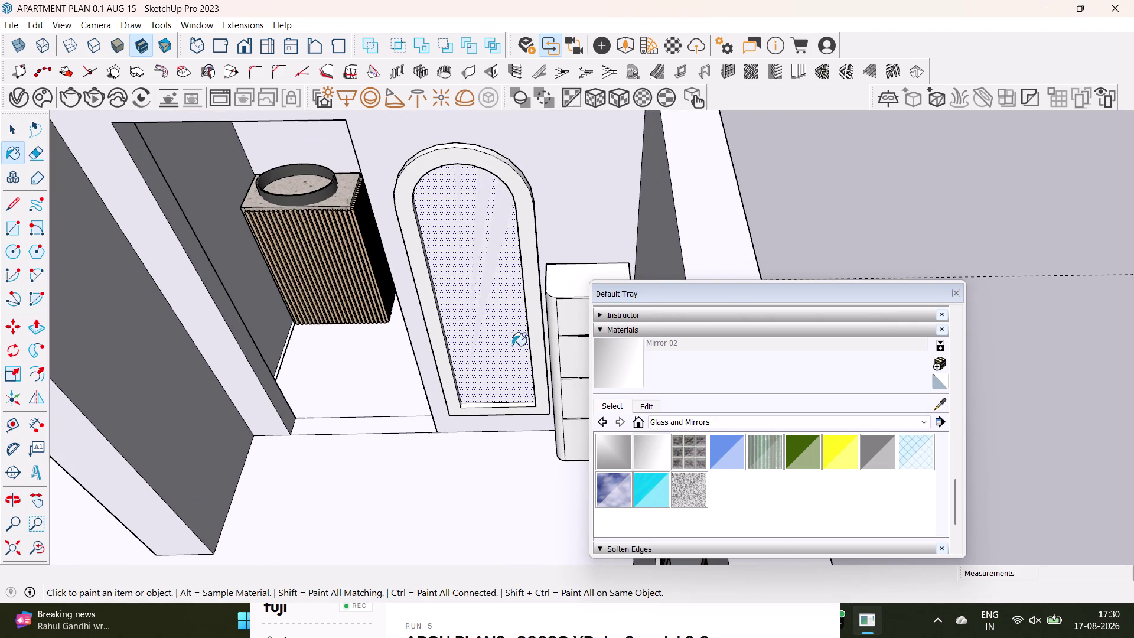
click(509, 339)
scroll(down, 3)
middle_drag(462, 300, 465, 414)
scroll(up, 3)
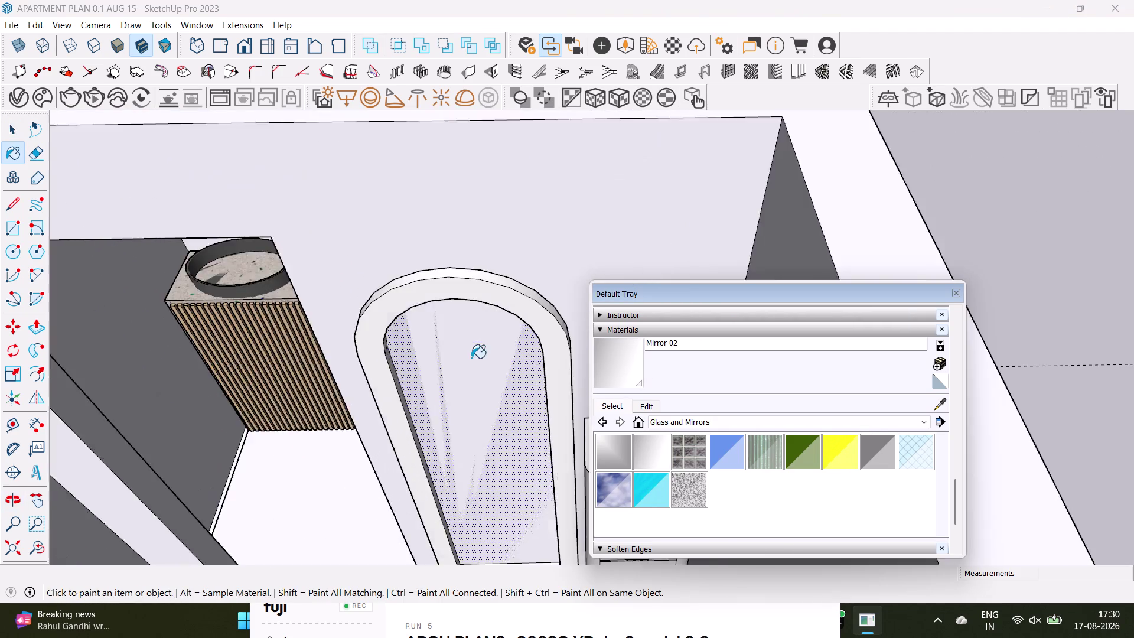
scroll(up, 3)
click(720, 423)
Select the 0118_Thistle colour from the Colors-Named collection.
scroll(up, 3)
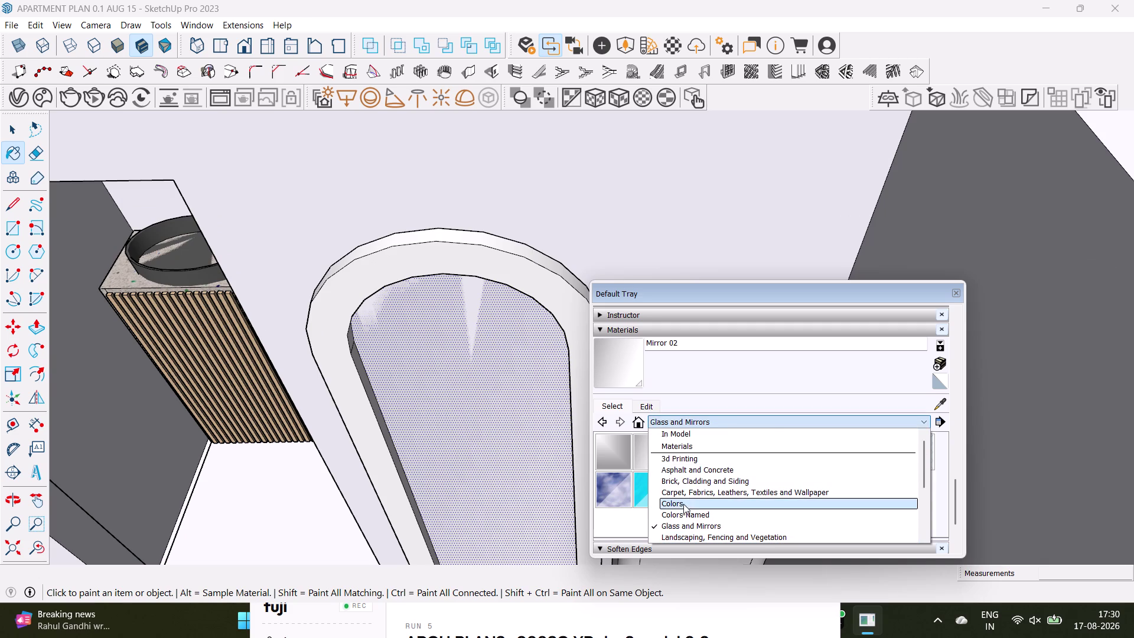
click(699, 512)
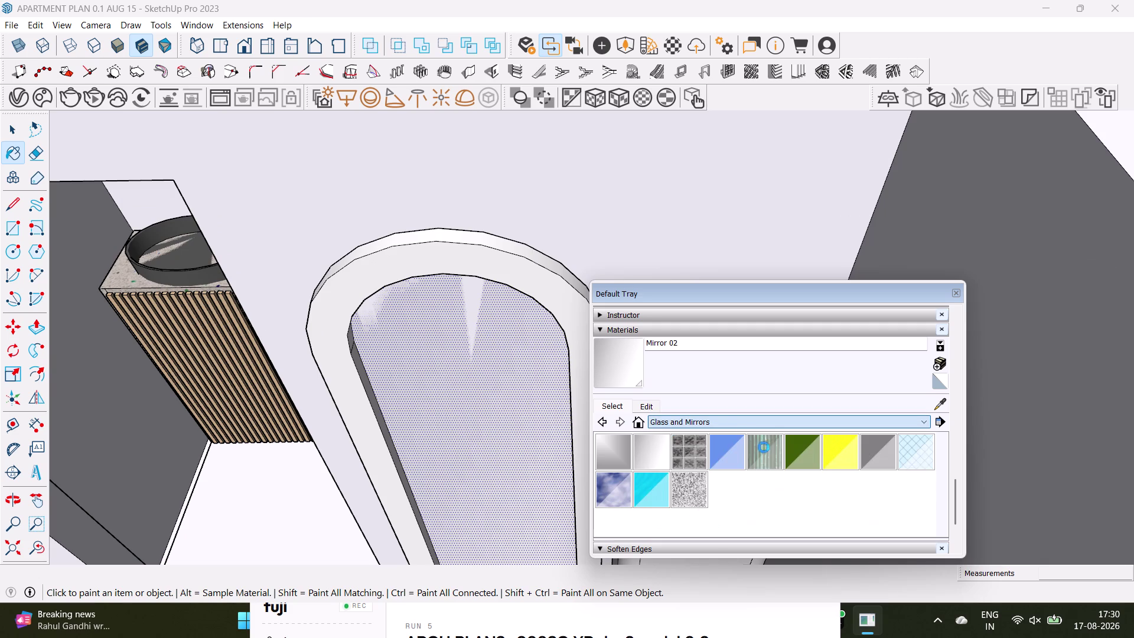
scroll(down, 3)
scroll(down, 3)
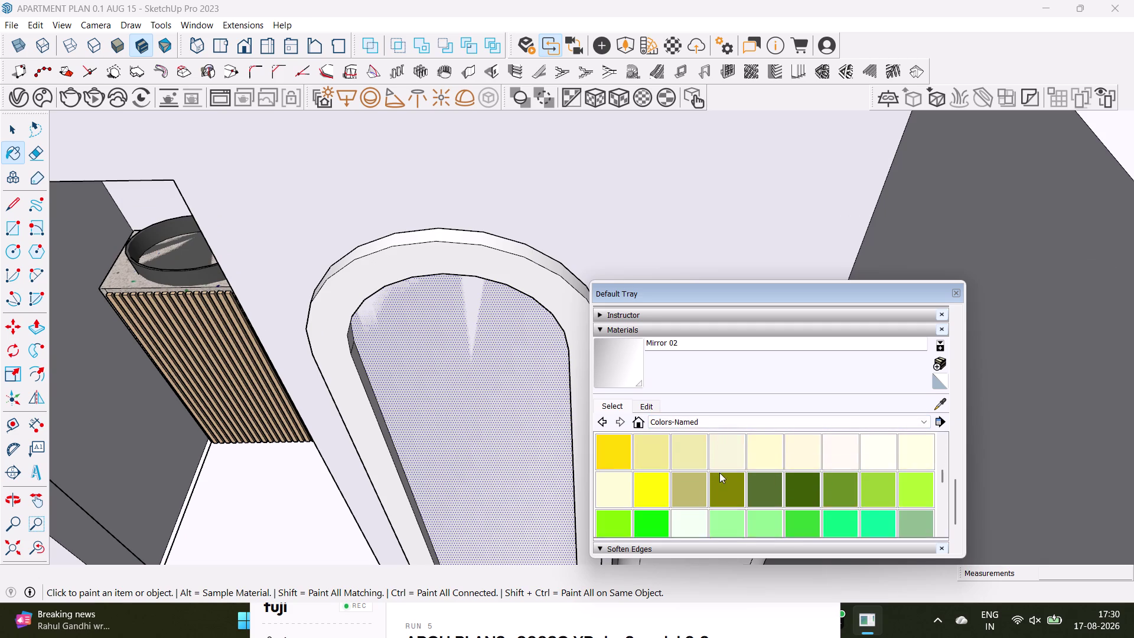
scroll(down, 3)
scroll(down, 3)
scroll(down, 3)
scroll(down, 3)
scroll(down, 3)
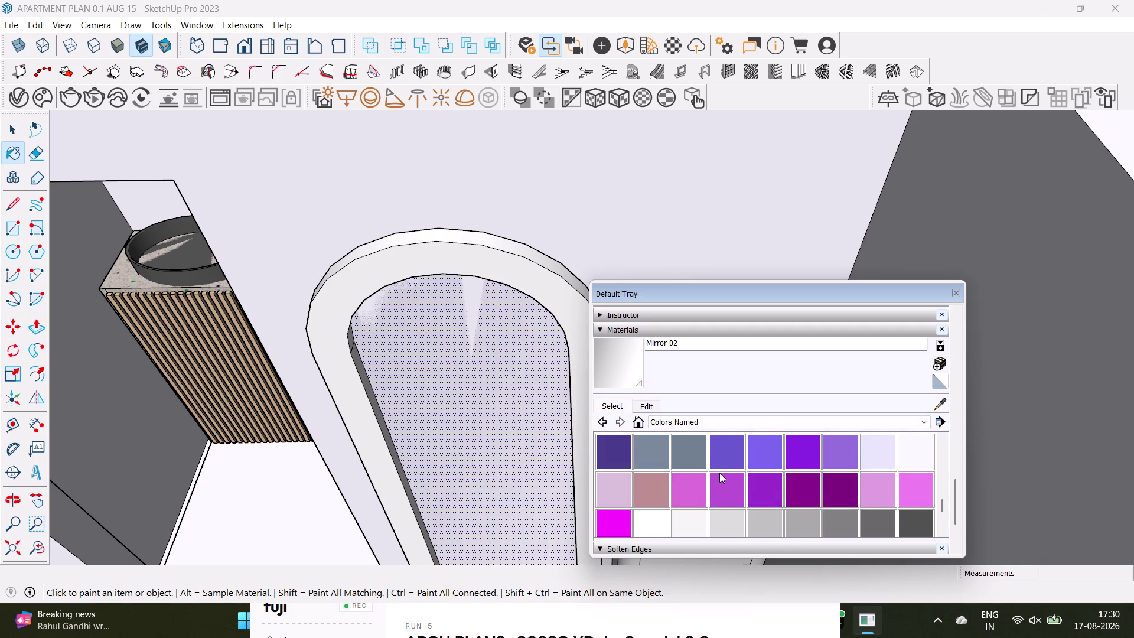
click(619, 489)
Paint all parts of the arched mirror frame with 0118_Thistle.
click(577, 322)
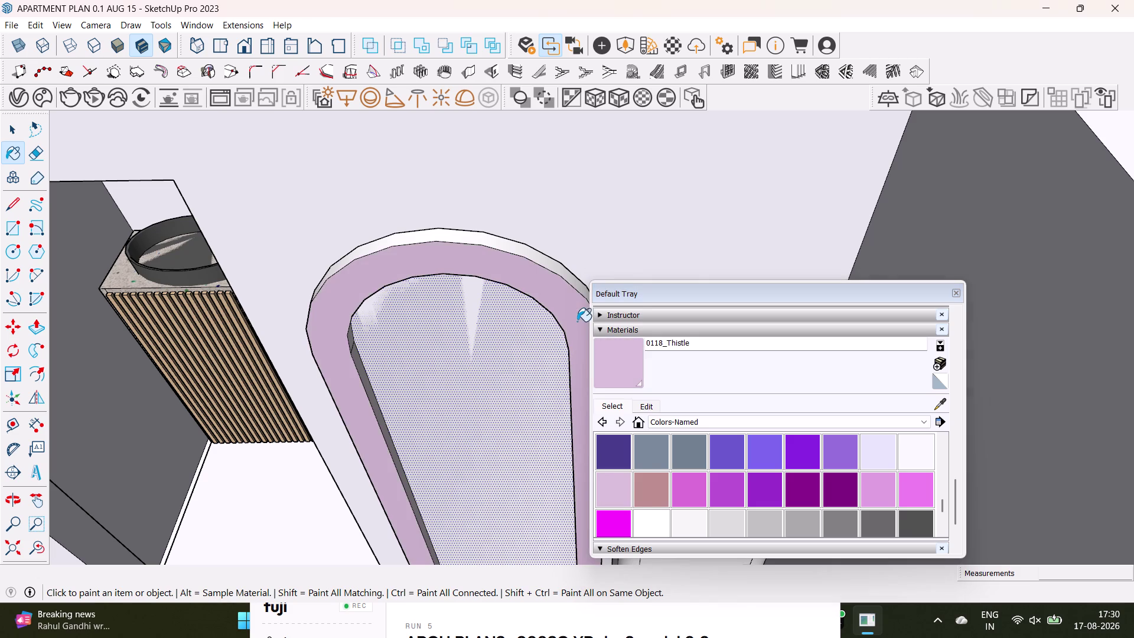
scroll(up, 3)
click(522, 253)
scroll(down, 3)
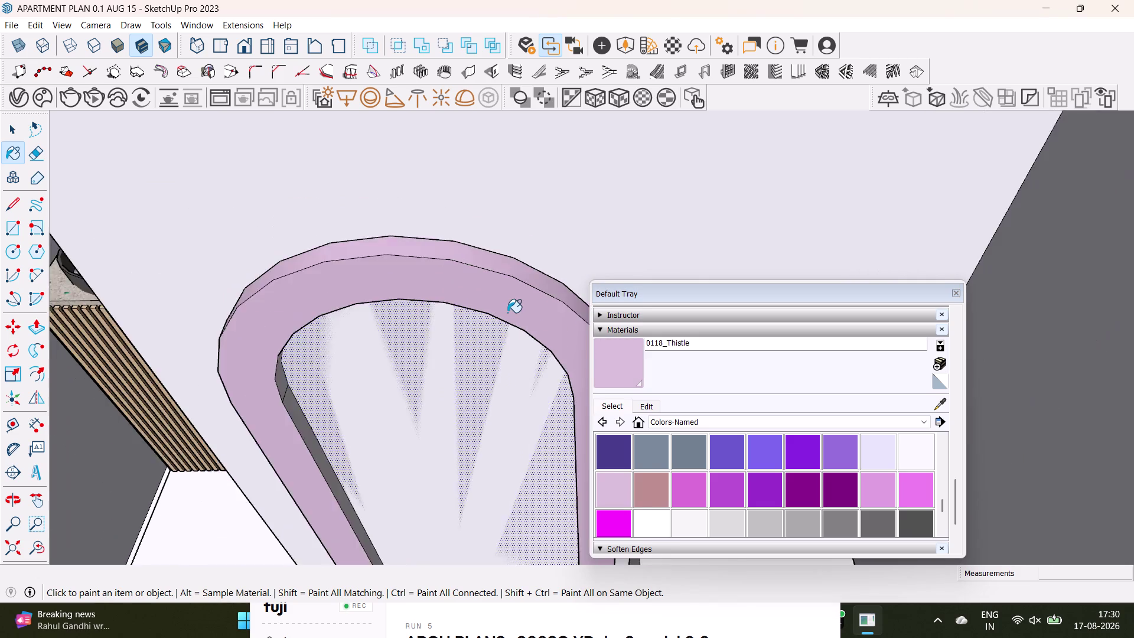
scroll(down, 3)
middle_drag(504, 314, 404, 219)
scroll(down, 3)
key(space)
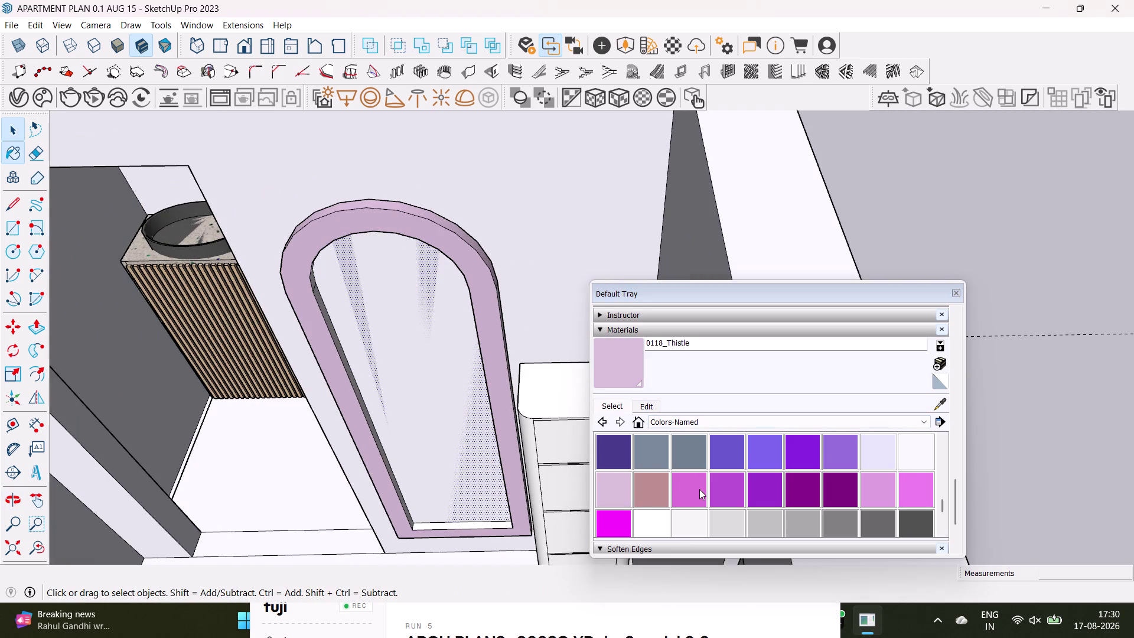
scroll(up, 3)
scroll(up, 3)
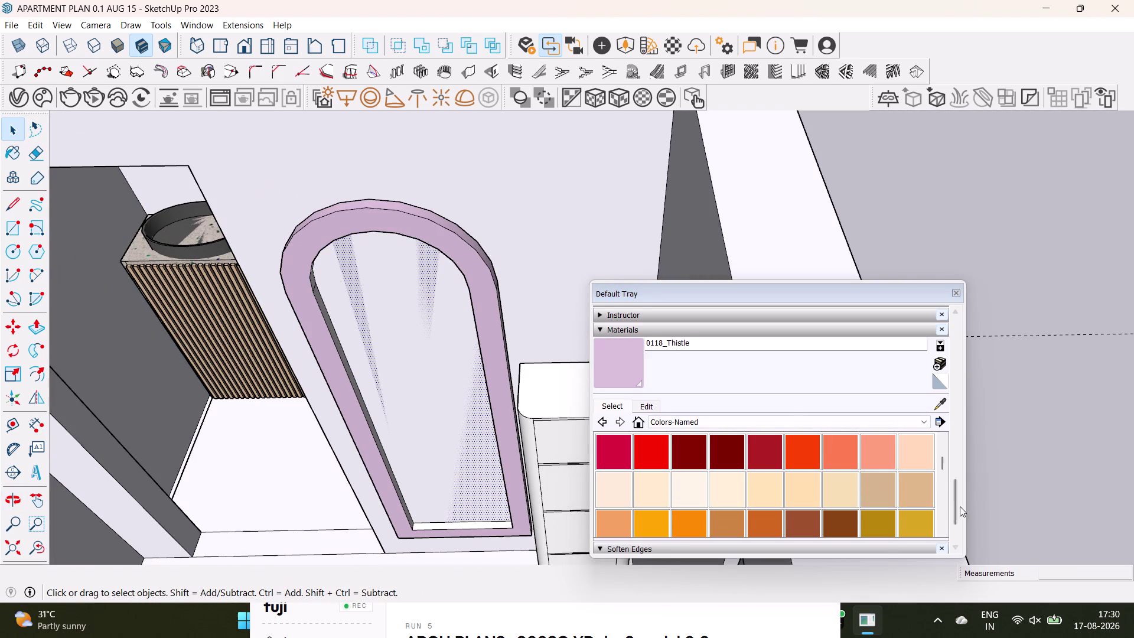
Switch the Materials browser to the Wood collection.
click(790, 418)
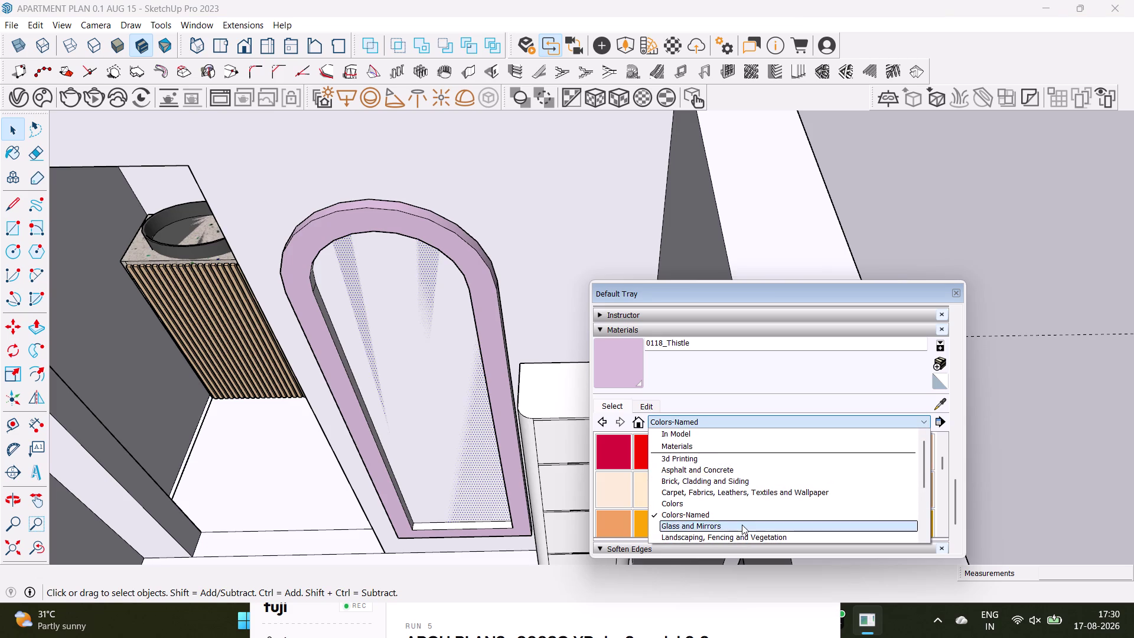
scroll(down, 3)
scroll(down, 3)
click(697, 532)
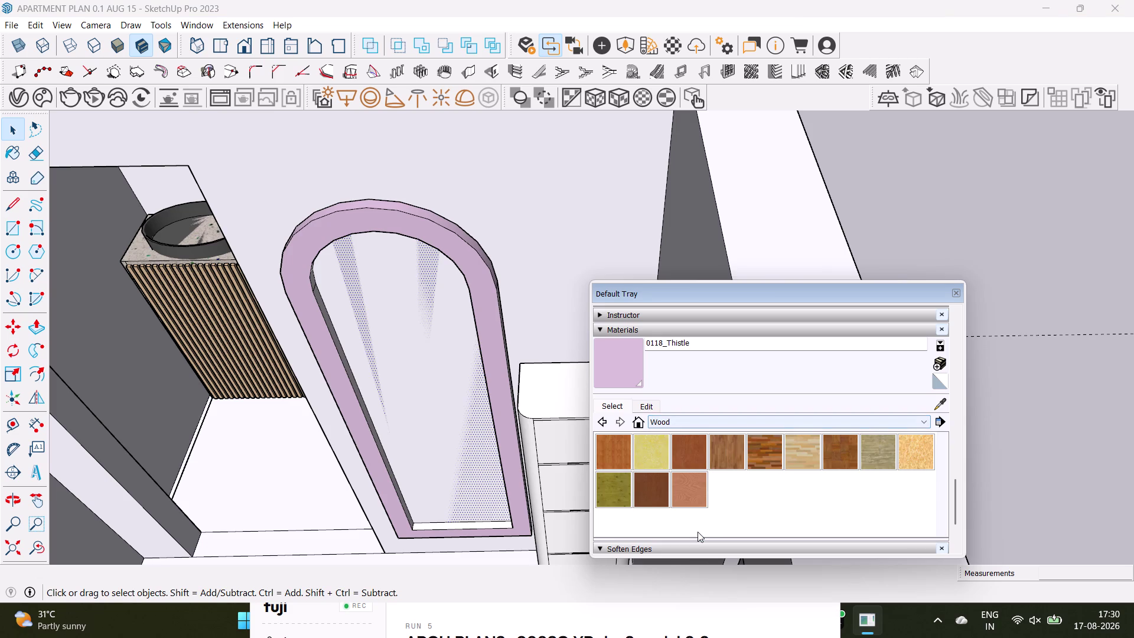